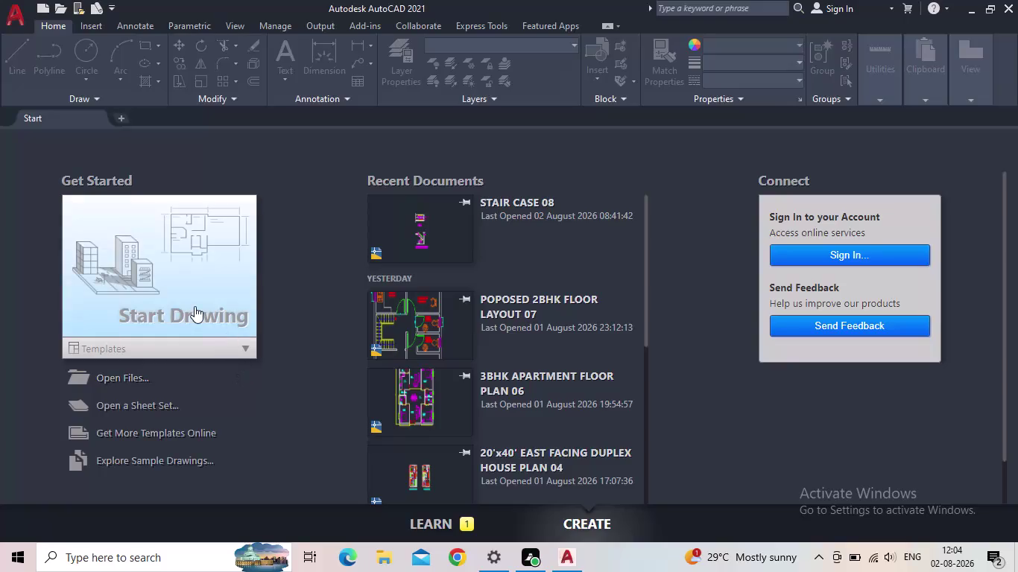
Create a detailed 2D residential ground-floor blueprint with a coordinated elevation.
Create a new blank drawing, Drawing1, and adjust the empty view.
click(194, 306)
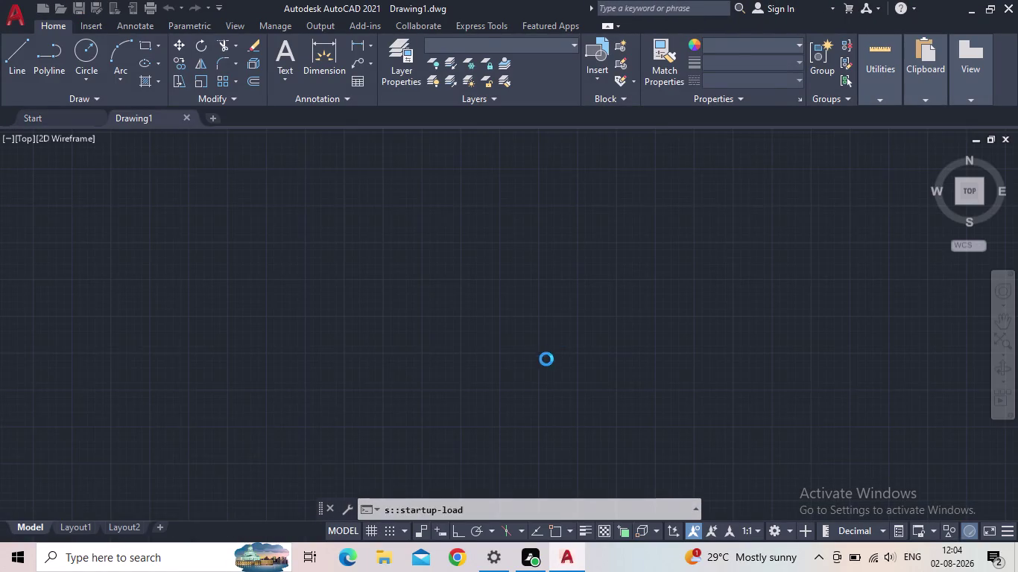
middle_drag(542, 357, 525, 356)
scroll(down, 3)
scroll(down, 3)
middle_drag(458, 346, 378, 347)
middle_drag(417, 344, 335, 380)
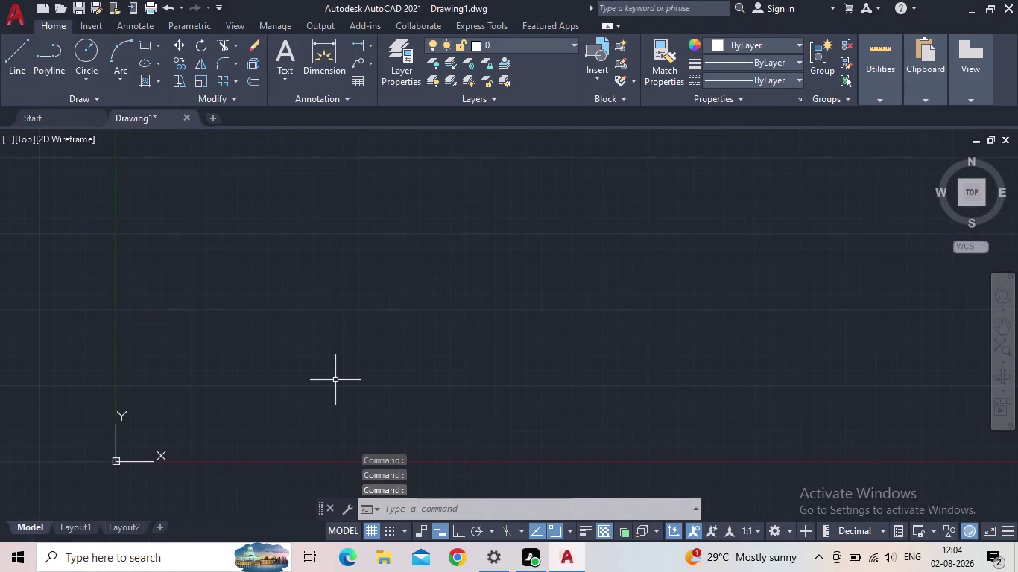
Set drawing units to Engineering with 0'-0.00" precision and Inches insertion scale.
text(un)
key(Return)
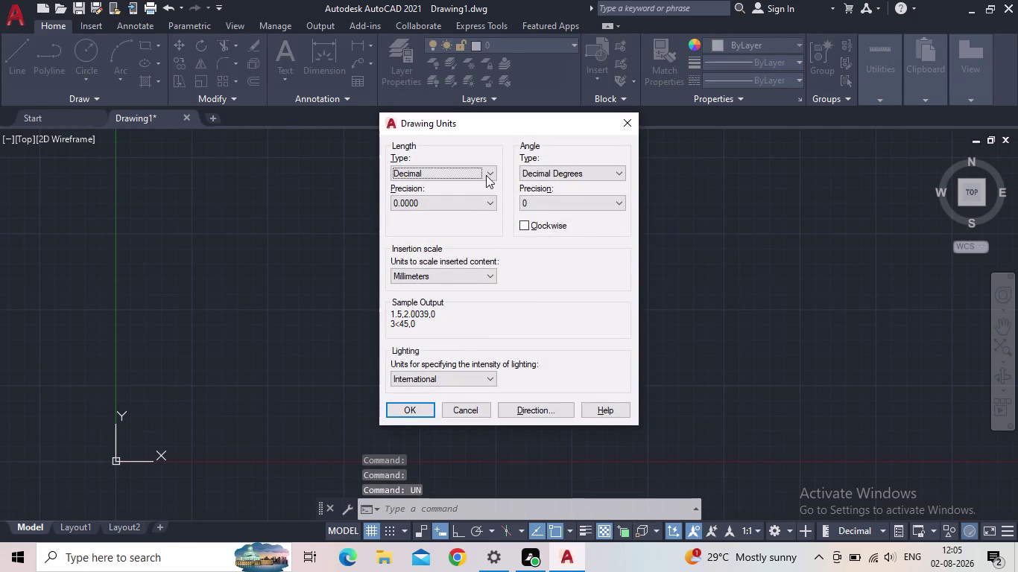
click(487, 171)
click(439, 209)
click(438, 207)
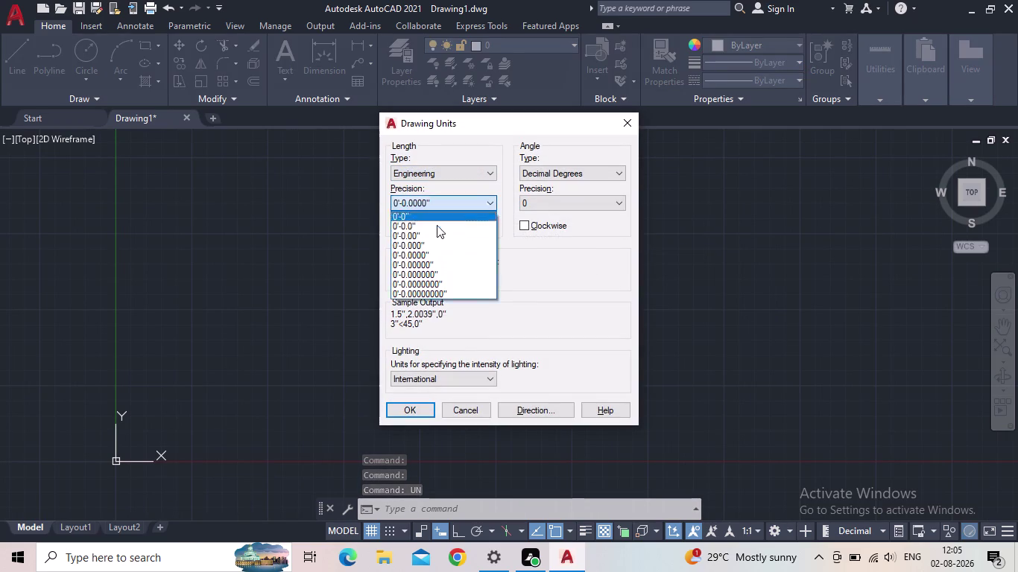
click(427, 239)
click(435, 274)
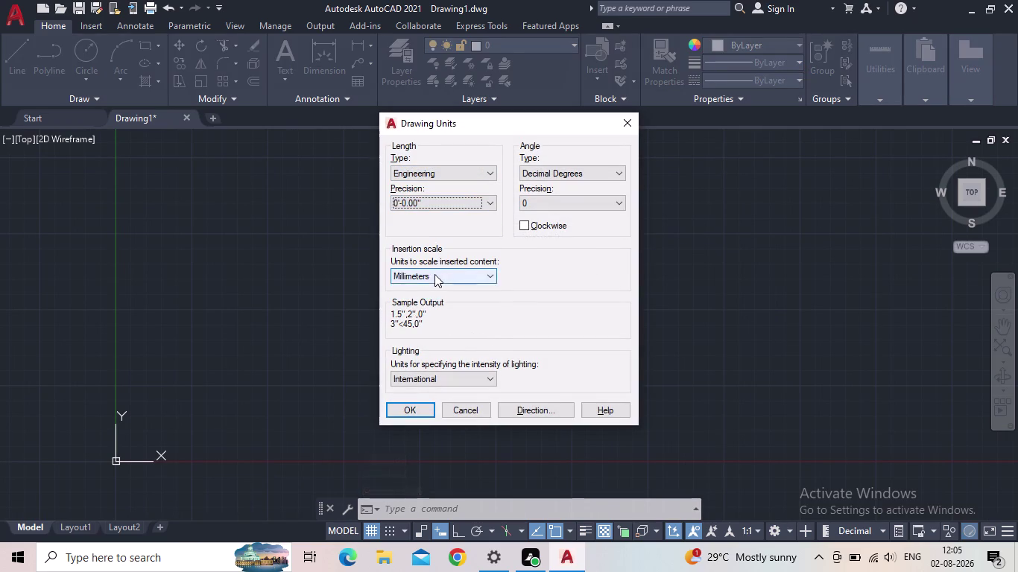
click(412, 299)
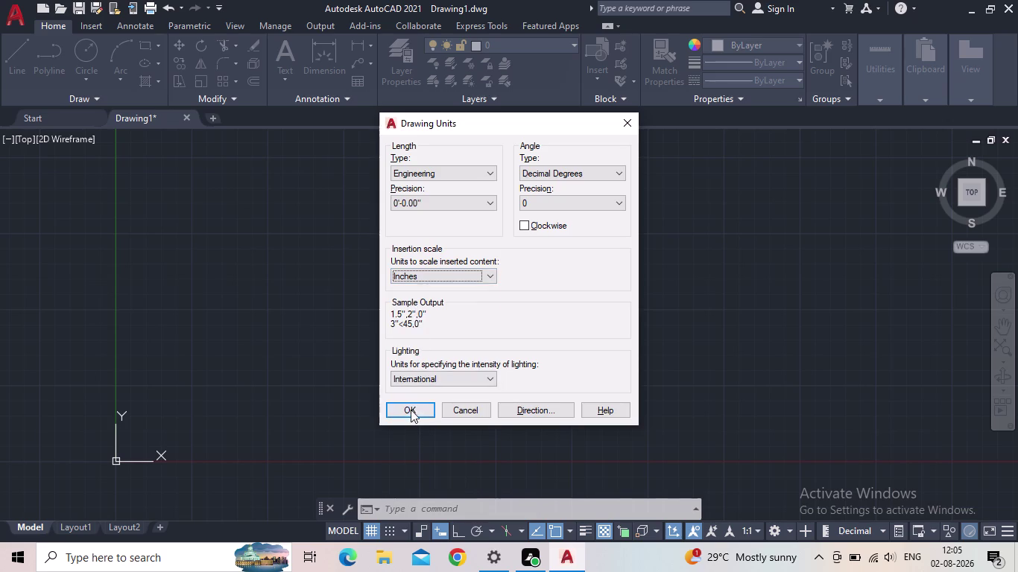
click(410, 410)
key(d)
key(Return)
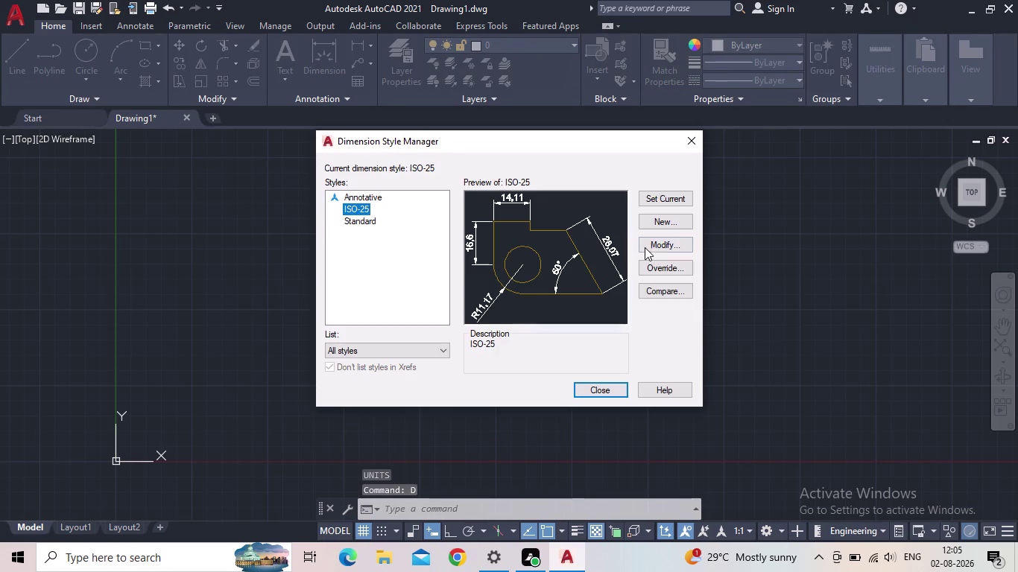
Give the ISO-25 dimension style Engineering primary units with 0'-0.00" precision.
click(654, 247)
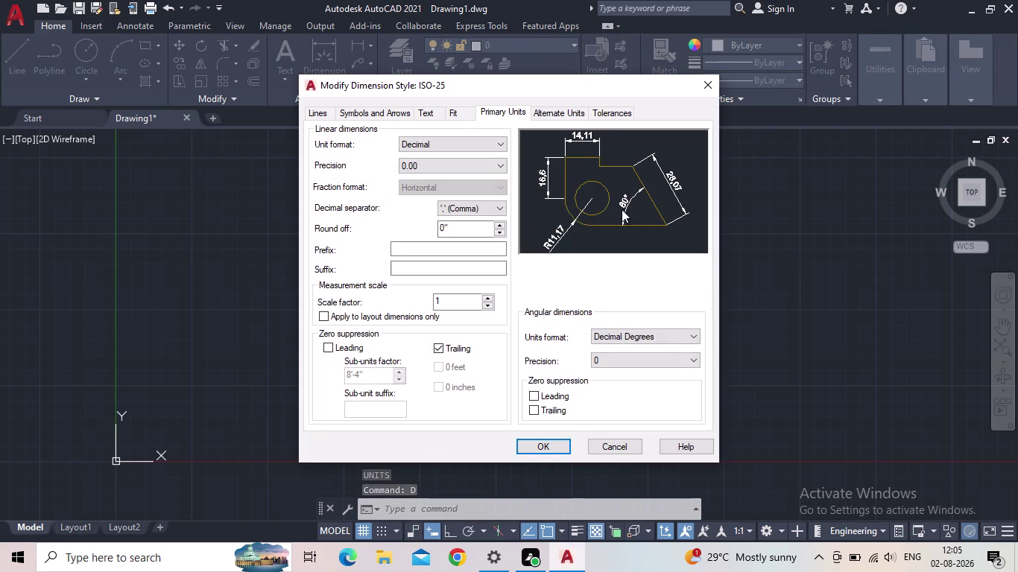
click(487, 146)
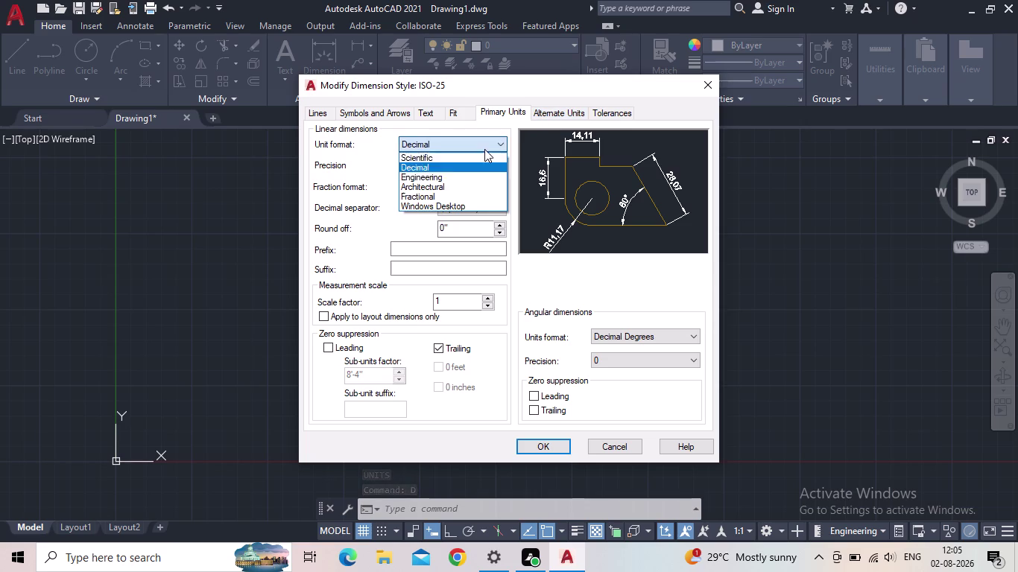
click(458, 176)
click(451, 169)
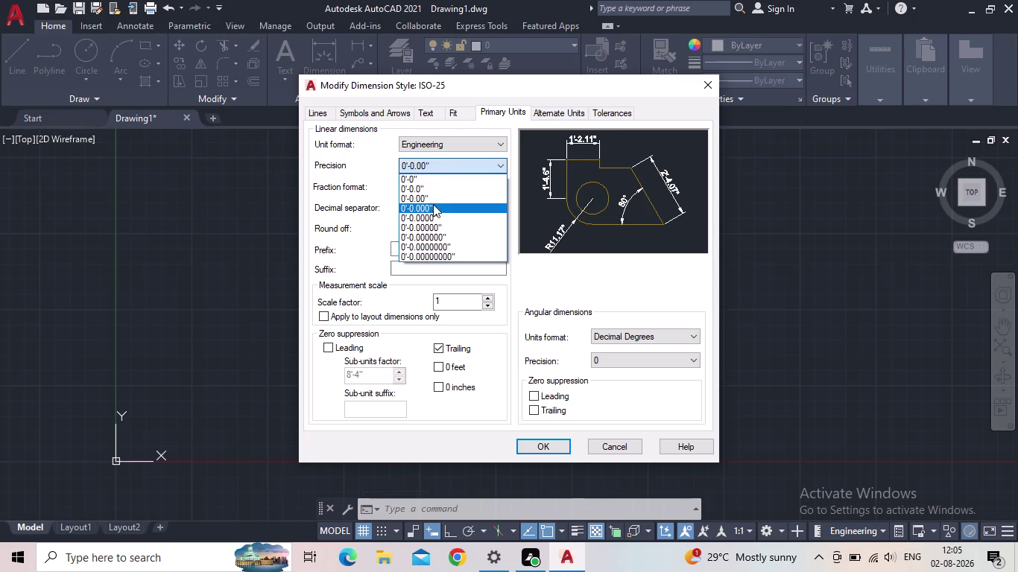
click(431, 199)
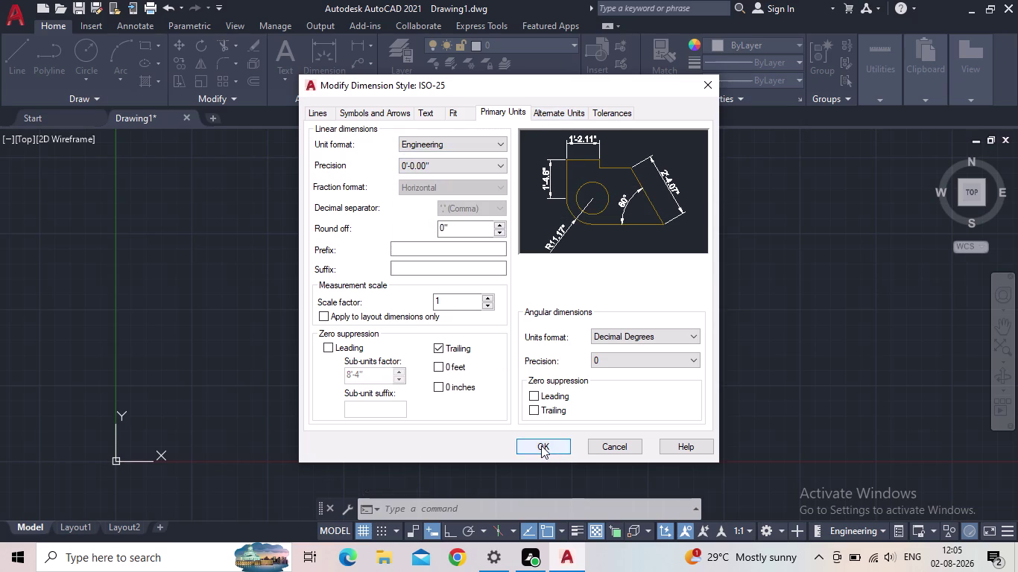
click(541, 446)
click(649, 201)
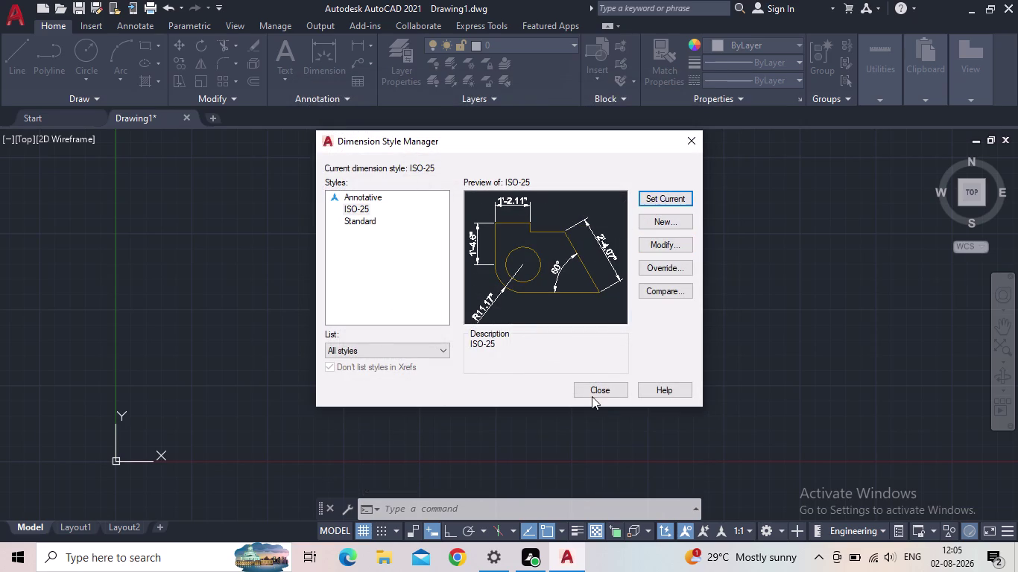
click(590, 382)
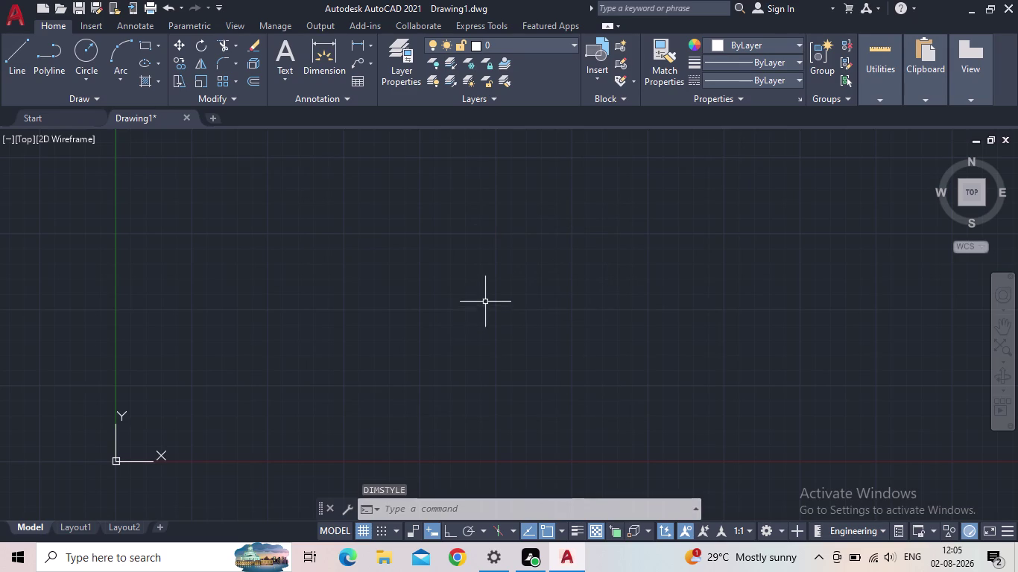
Open the Layer Properties Manager and create the 'floor' layer.
middle_drag(486, 304, 397, 328)
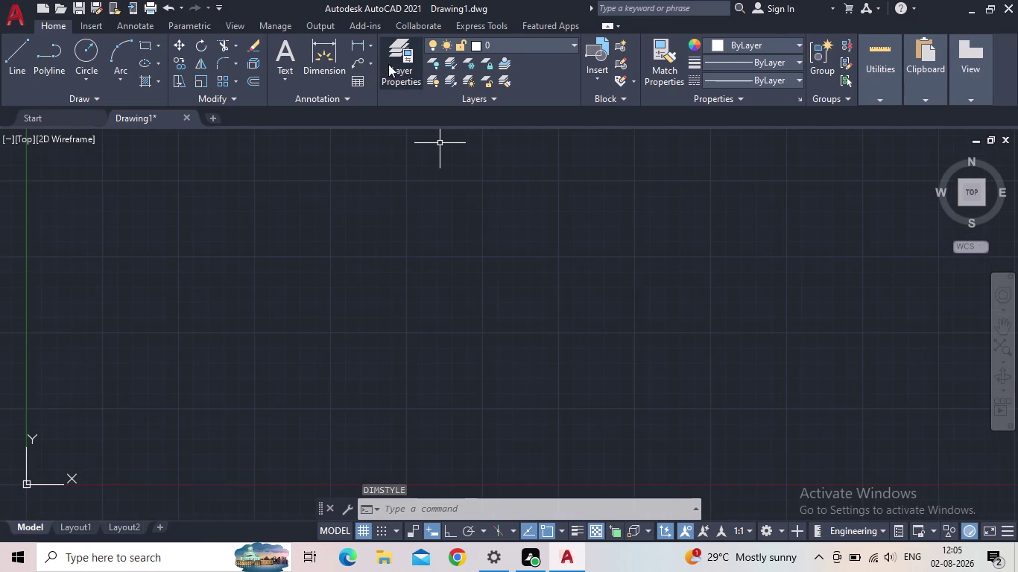
click(390, 66)
double_click(391, 66)
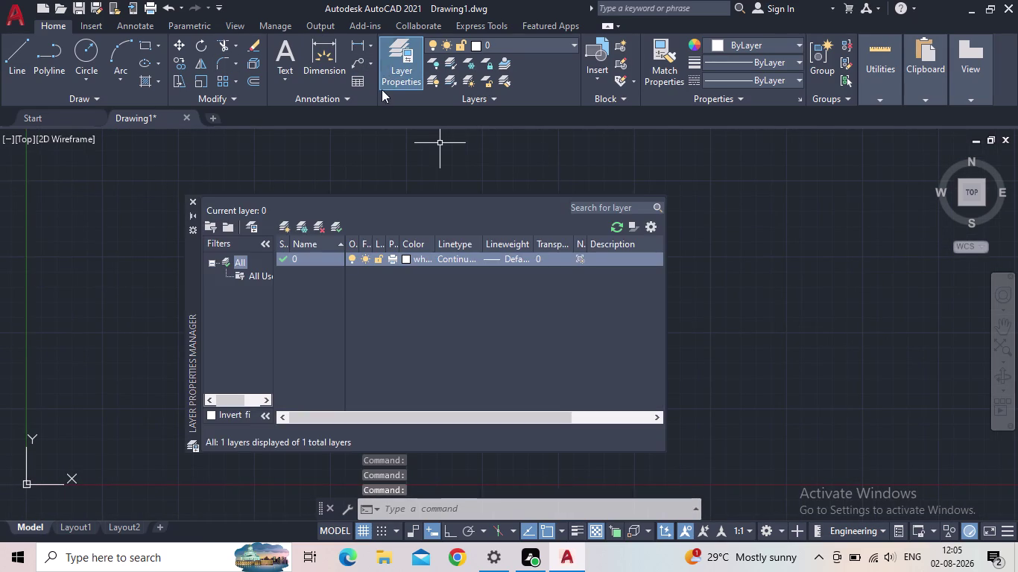
click(287, 224)
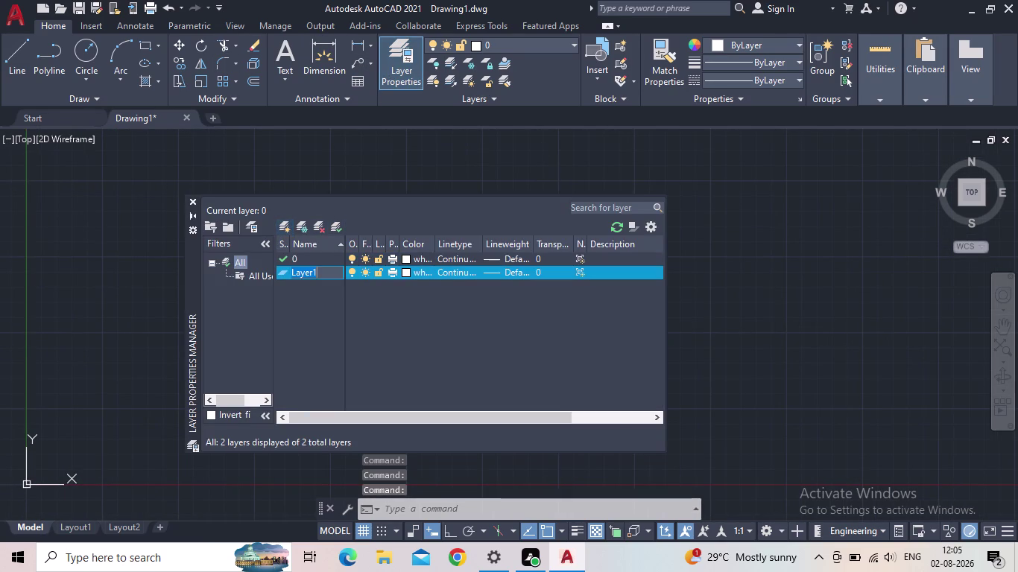
key(f)
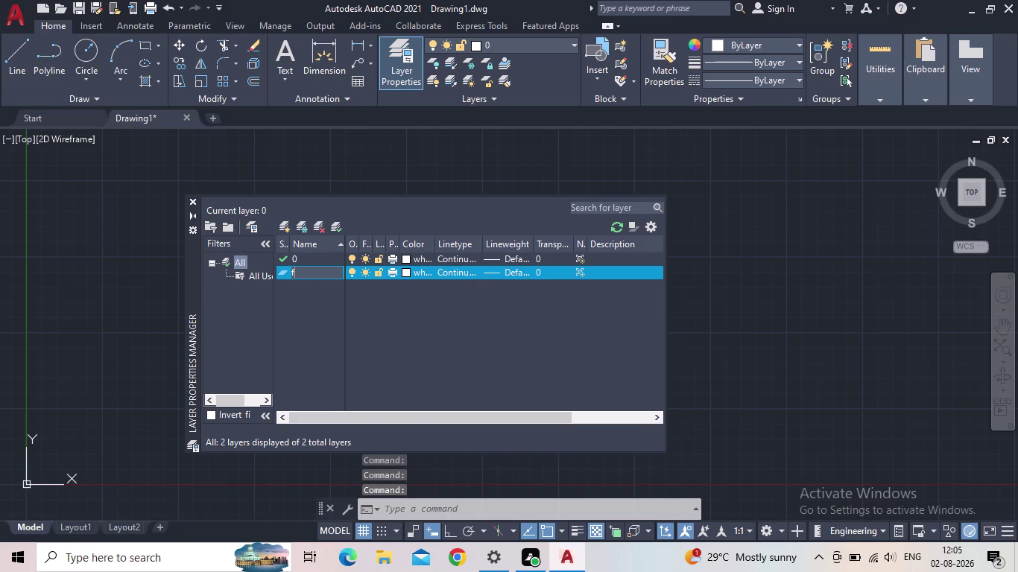
text(loor)
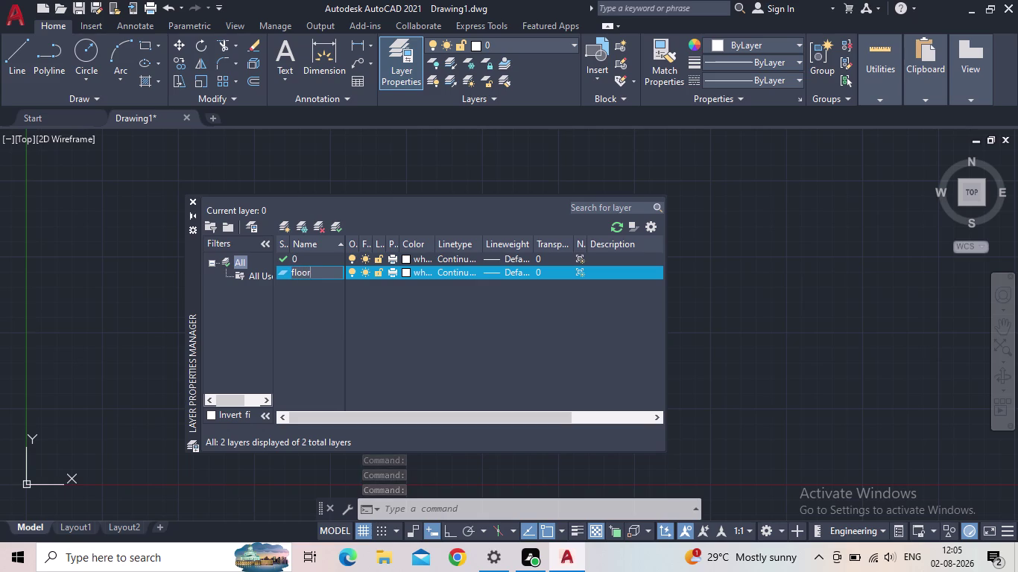
key(Return)
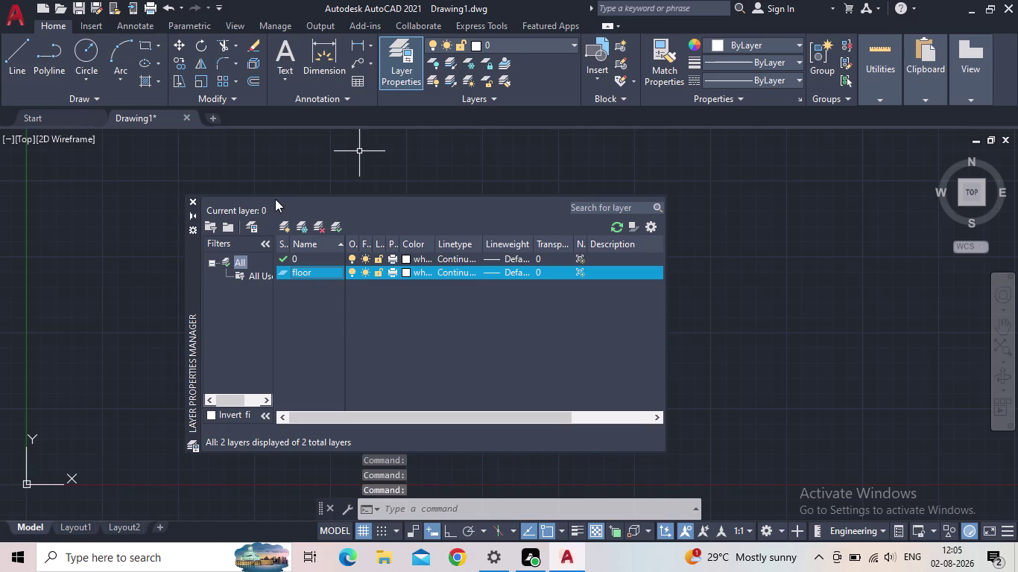
Add the 'window' and 'door' layers.
click(281, 230)
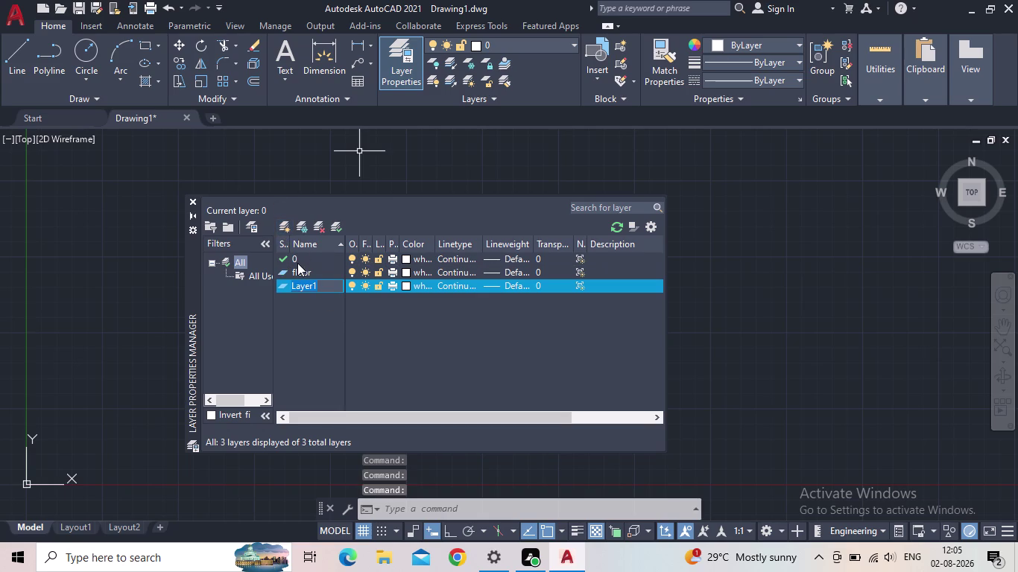
text(window)
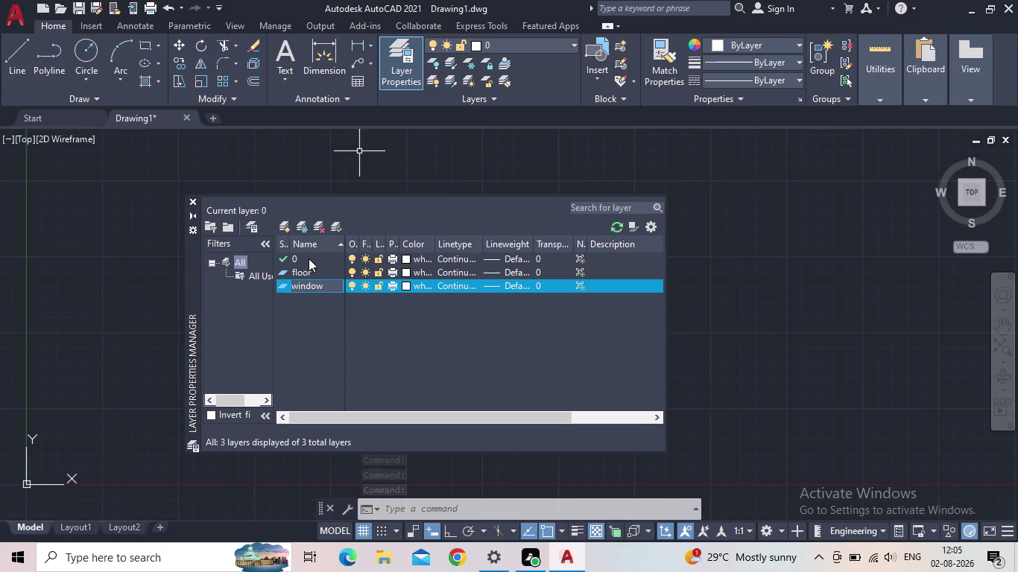
key(Return)
click(283, 229)
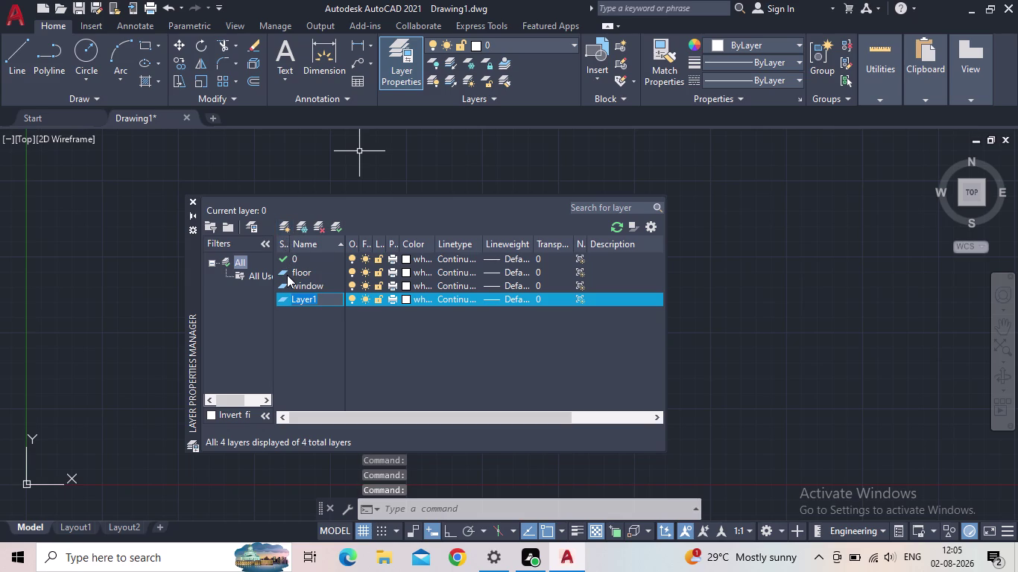
text(door)
key(Return)
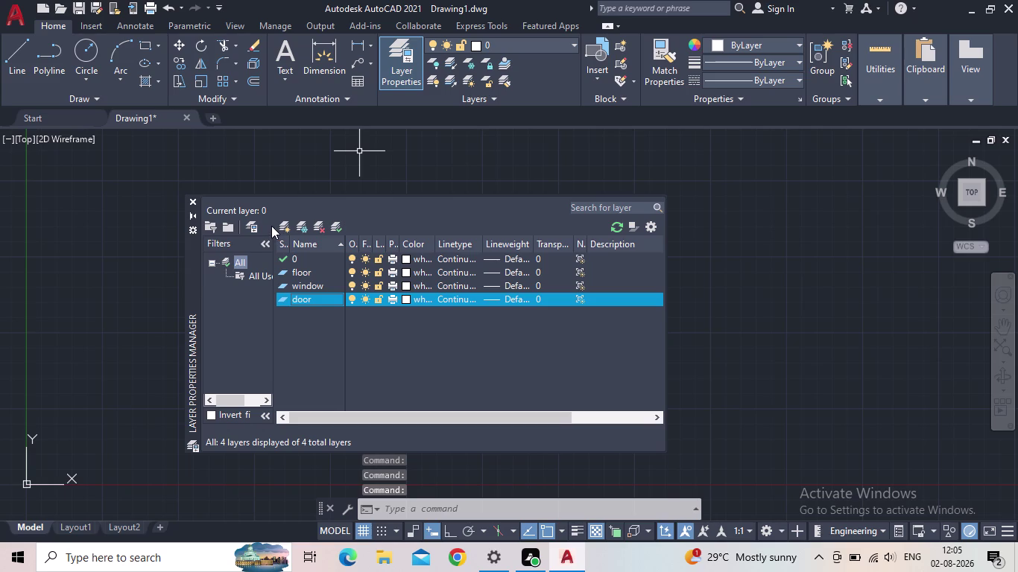
Add the 'dimension' layer plus one more unnamed layer.
click(285, 224)
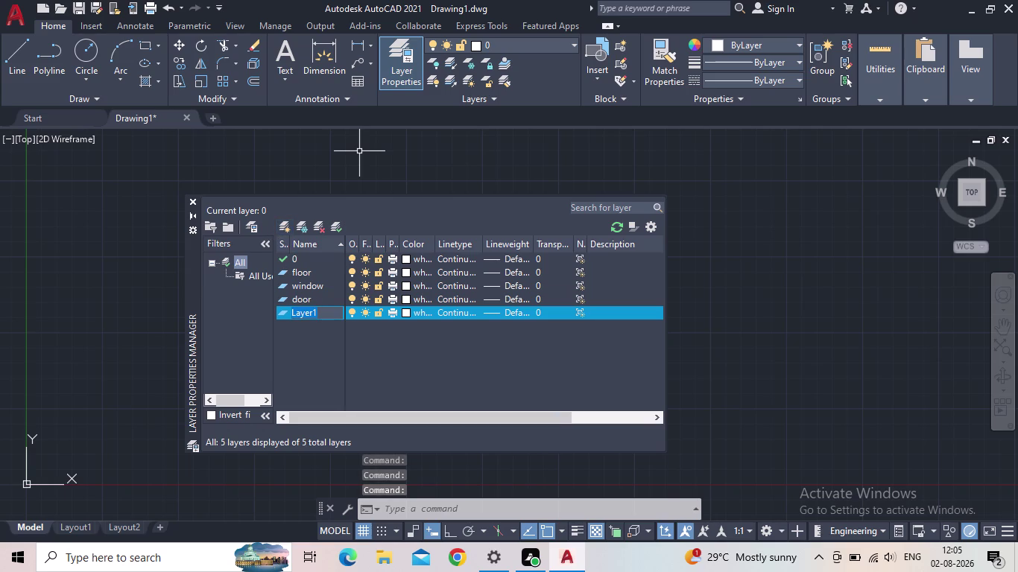
text(d)
text(im)
text(ens)
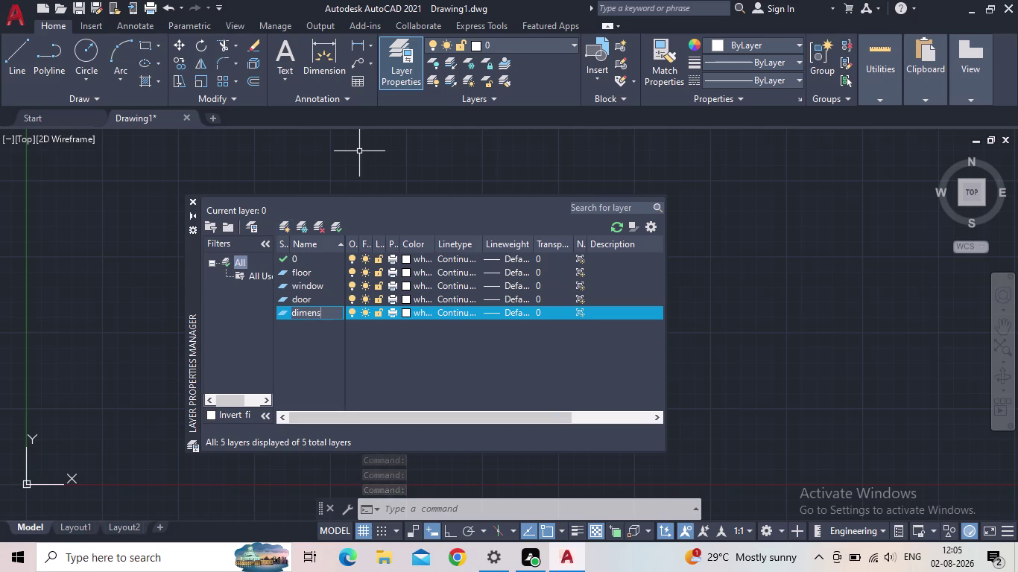
text(ion)
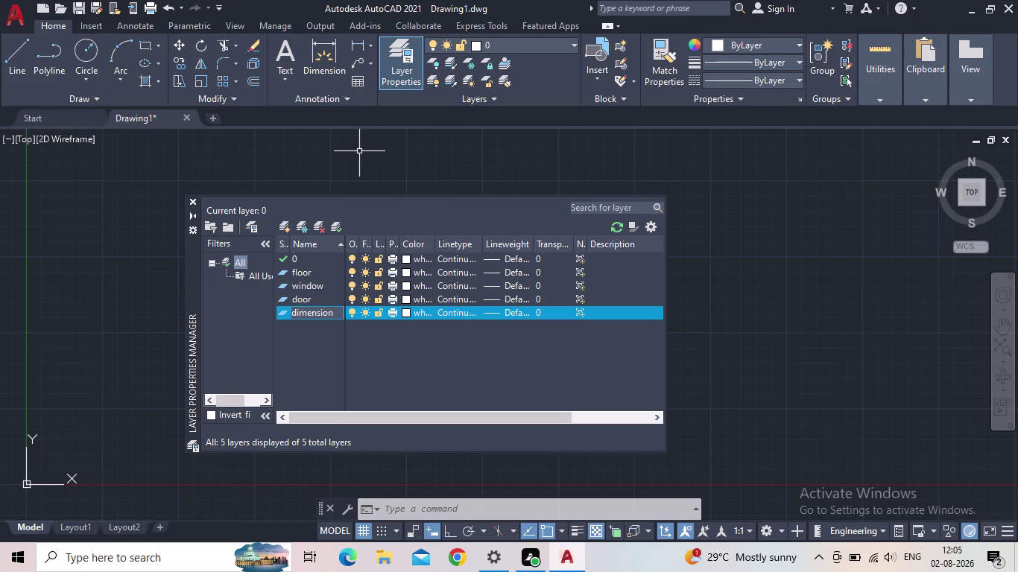
key(Return)
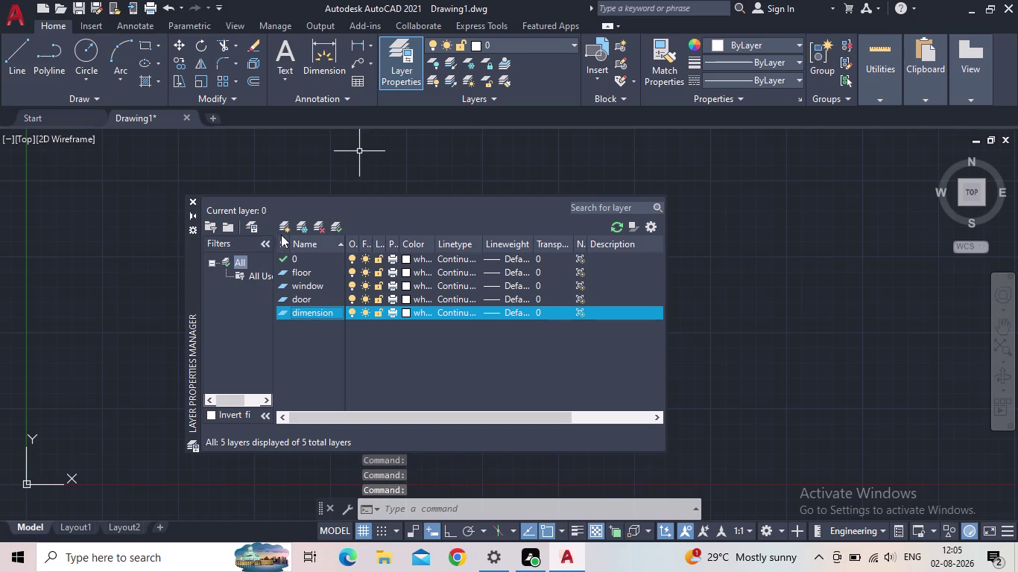
click(283, 226)
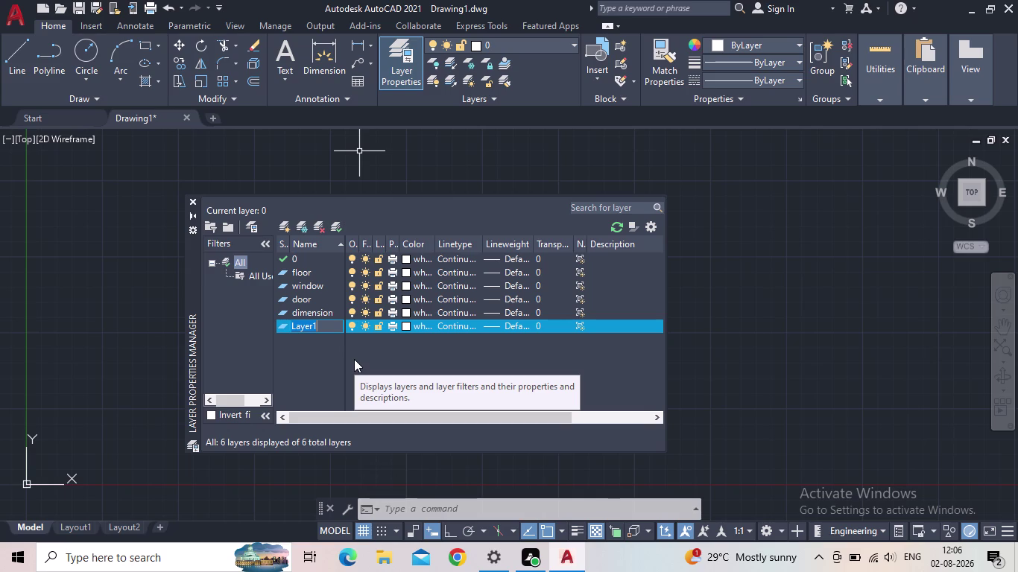
Name the new layer 'text' and add the 'furnitures' layer.
text(text)
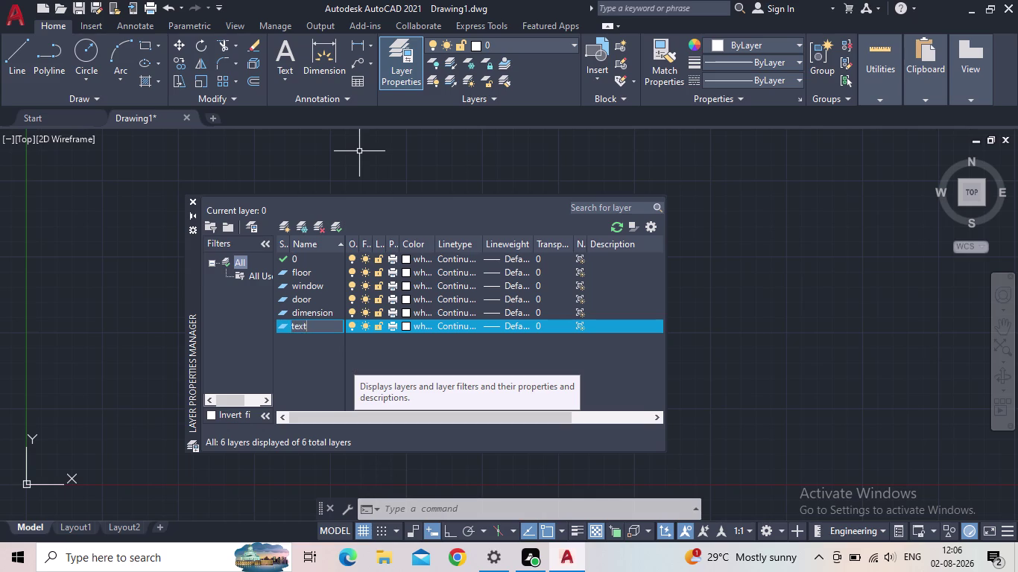
key(Return)
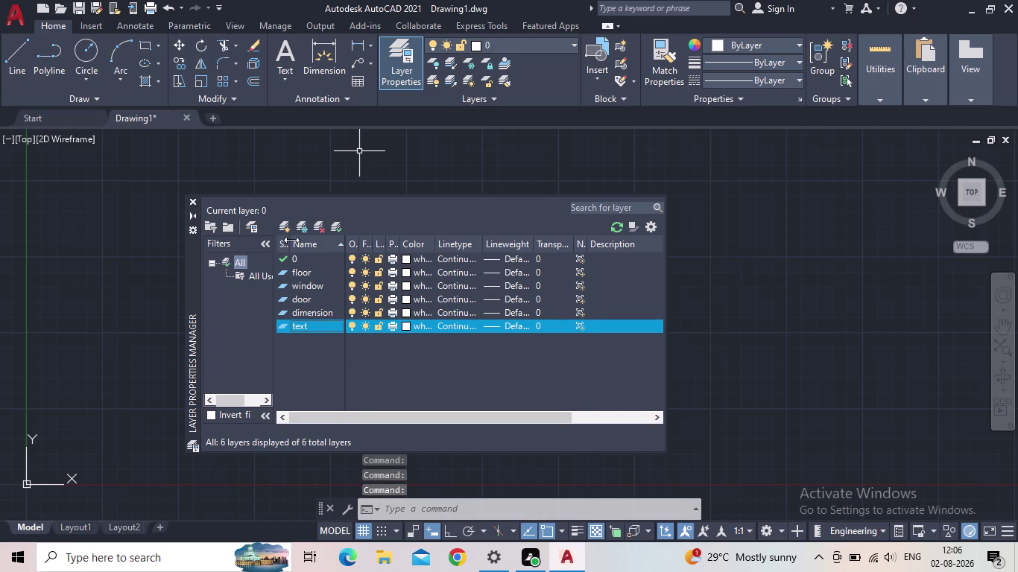
click(283, 232)
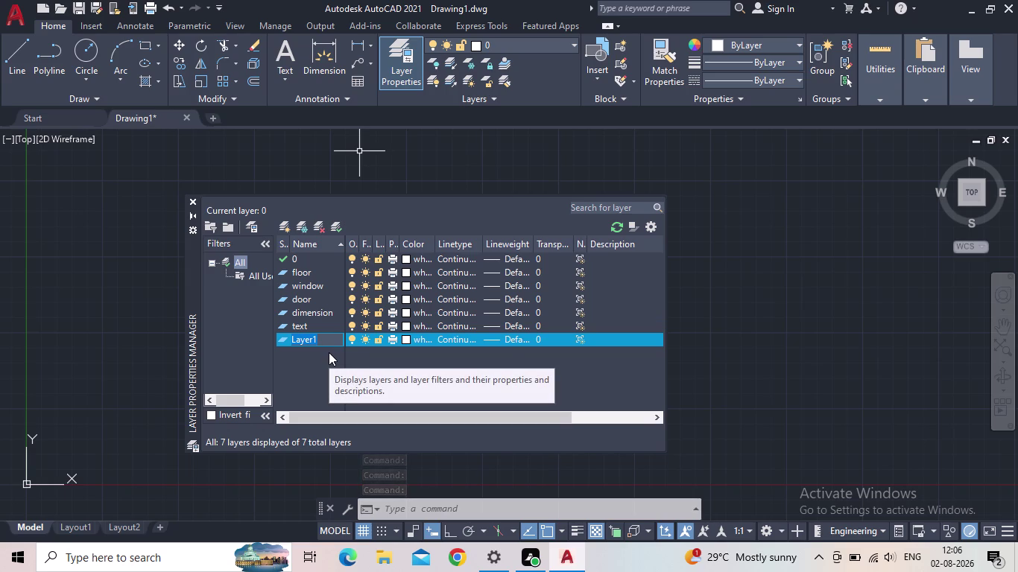
text(furn)
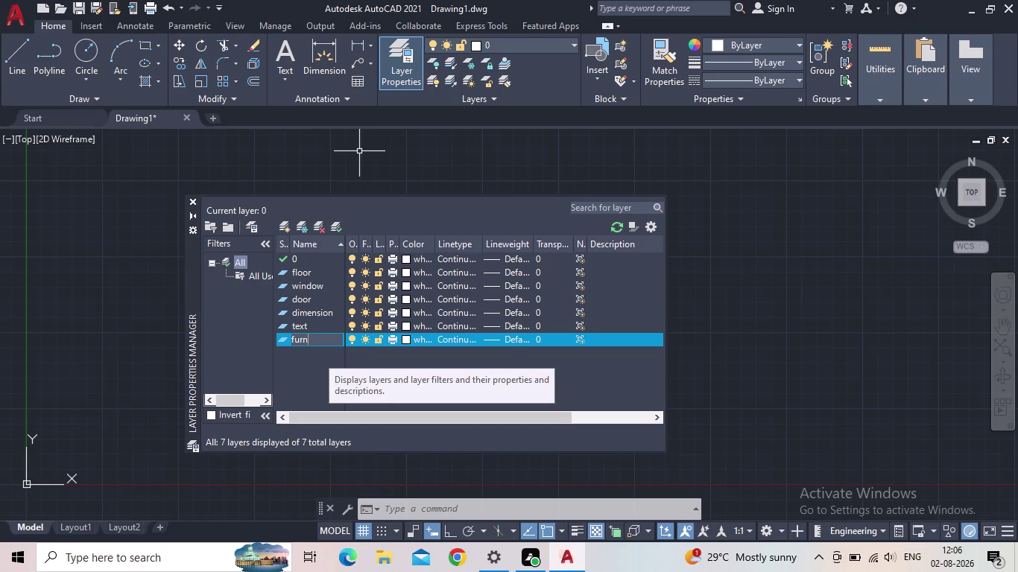
text(itures)
key(Return)
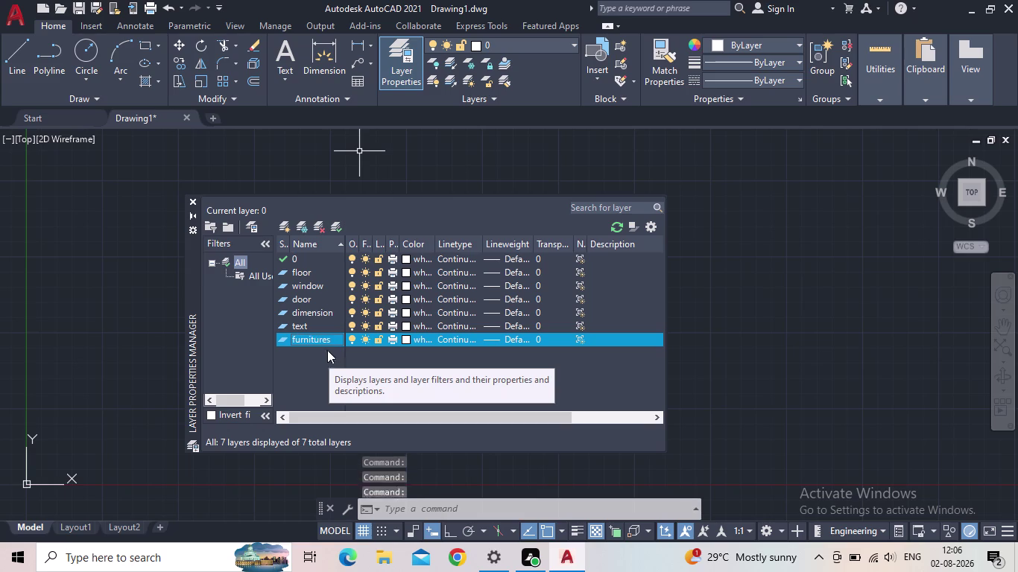
Add the 'stairs' and 'car' layers.
click(280, 221)
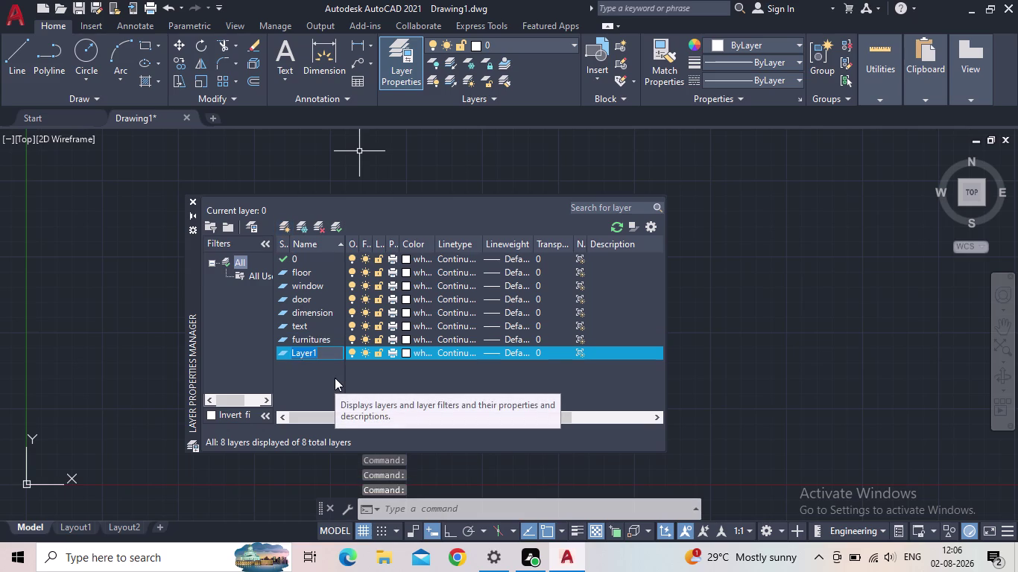
text(sta)
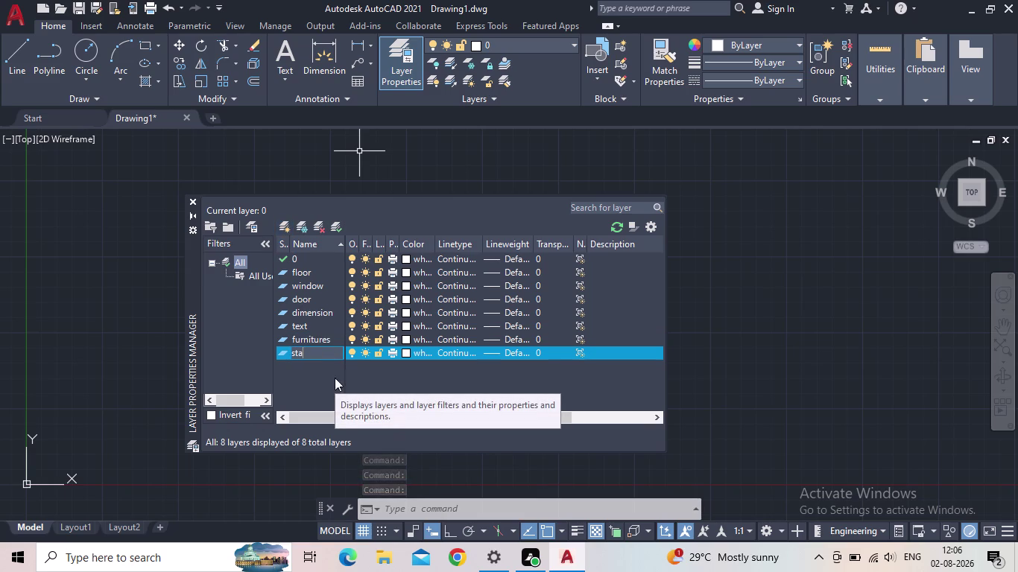
text(ir)
key(s)
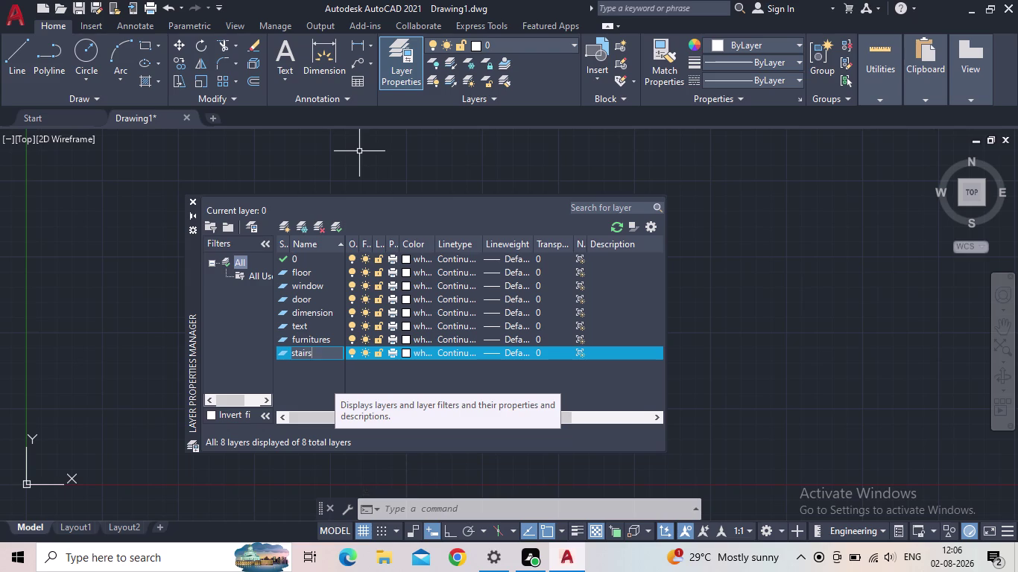
key(Return)
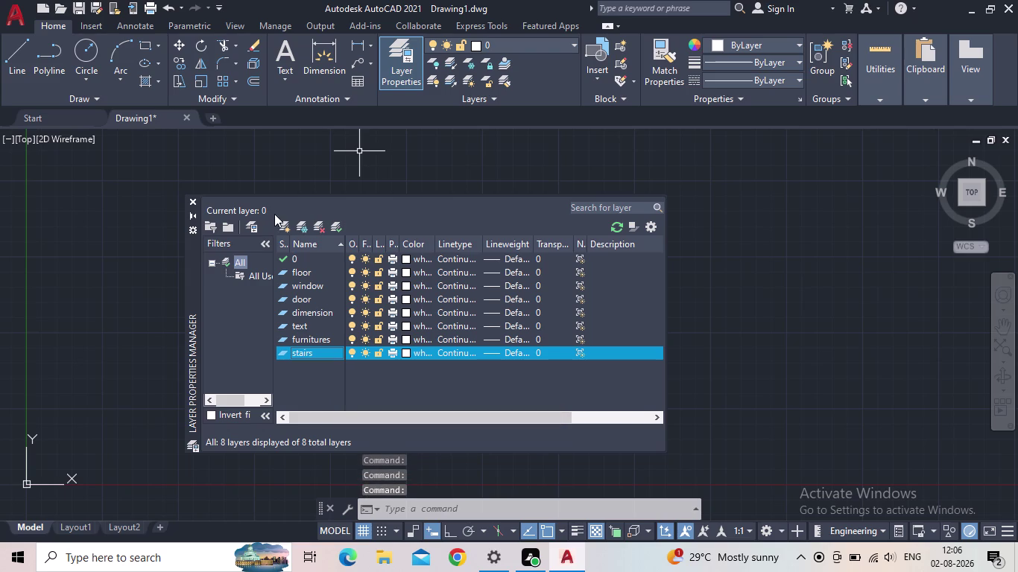
click(283, 224)
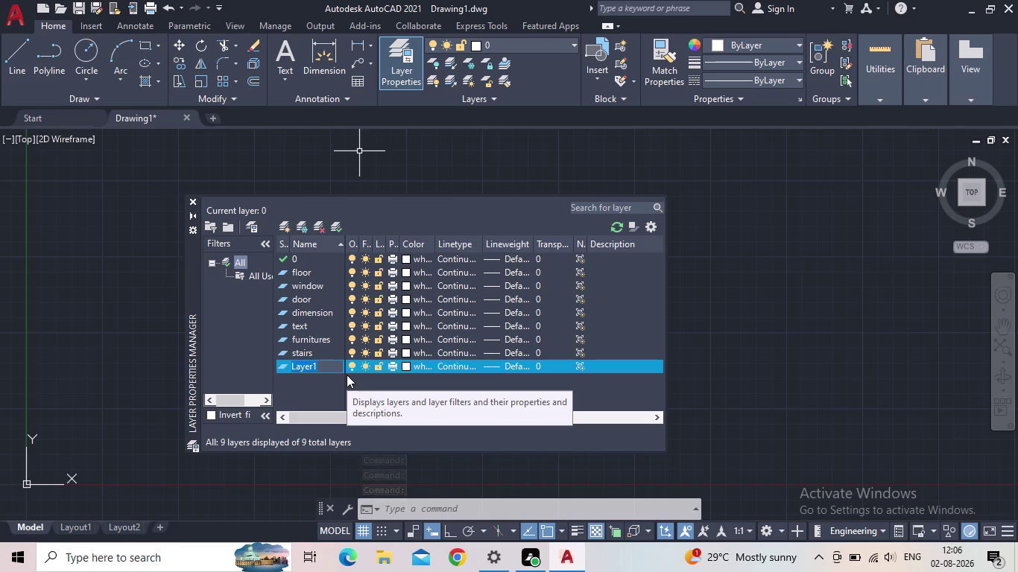
text(car)
key(Return)
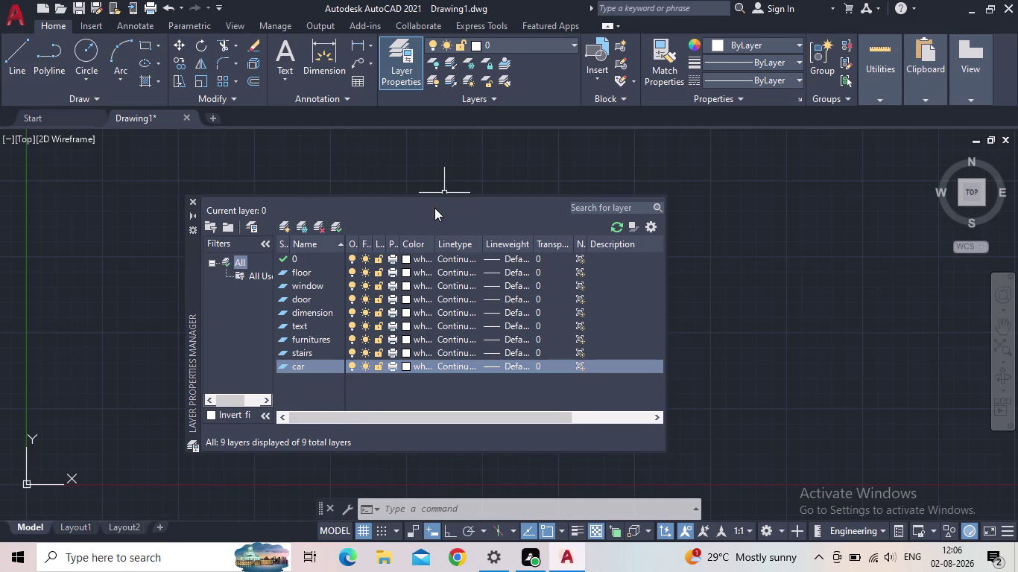
click(405, 287)
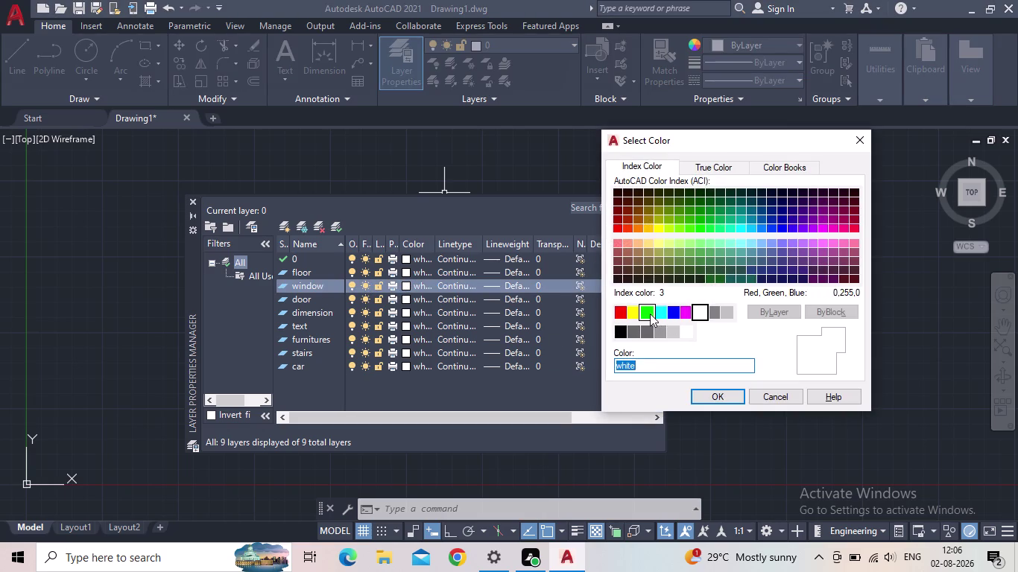
Colour the window layer green, door magenta and dimension red.
click(650, 314)
click(705, 399)
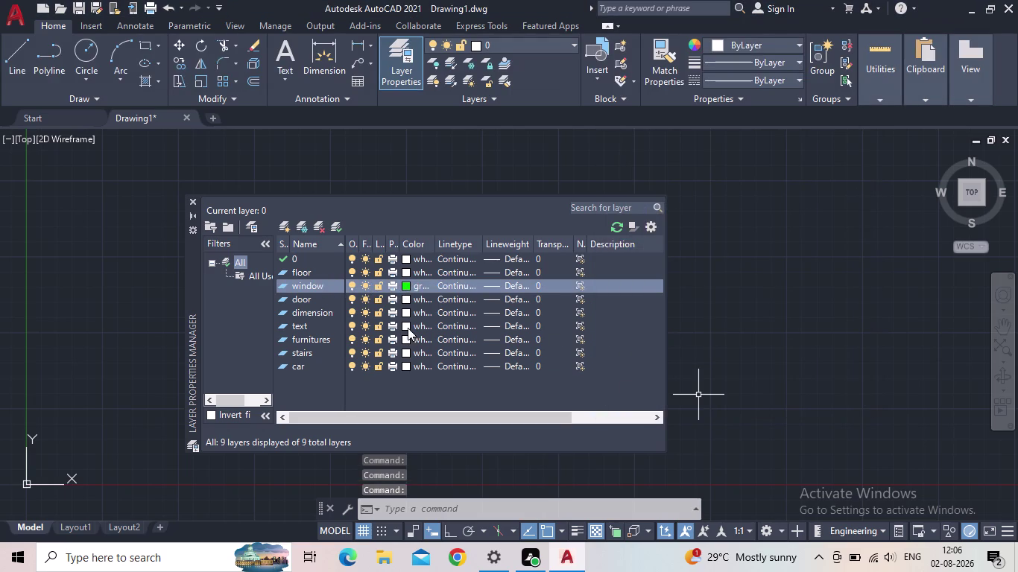
click(406, 300)
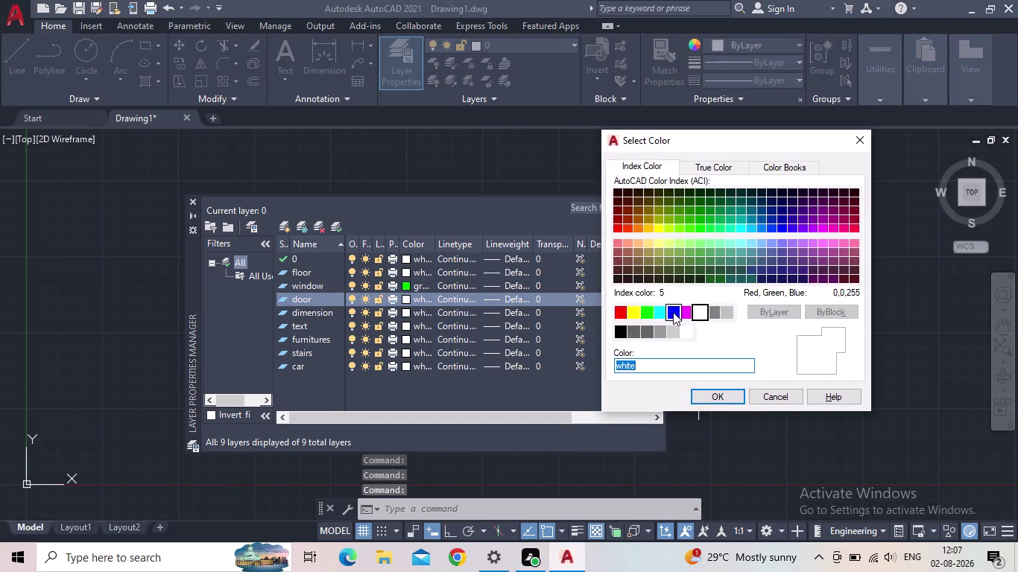
click(684, 316)
click(709, 397)
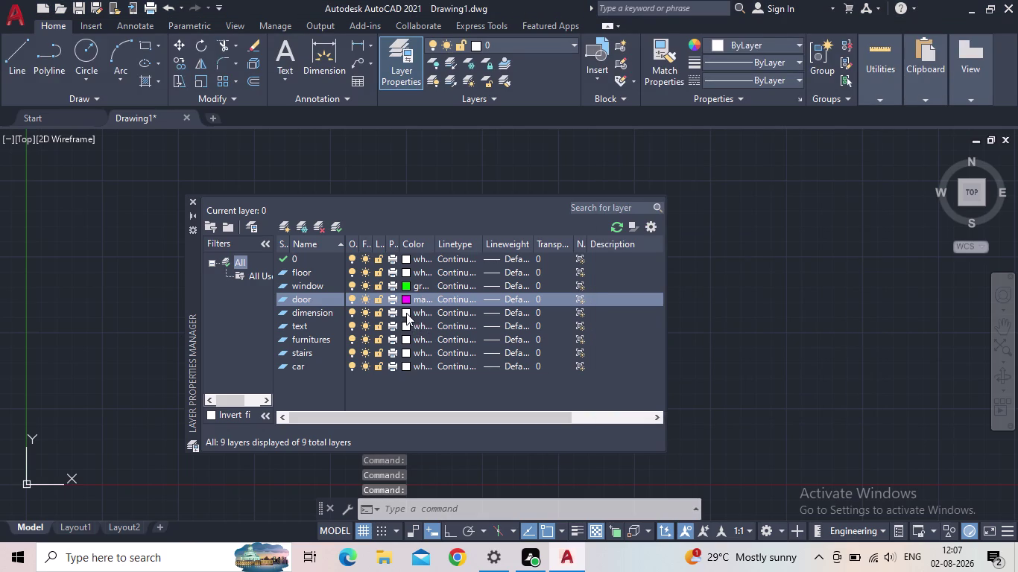
click(406, 314)
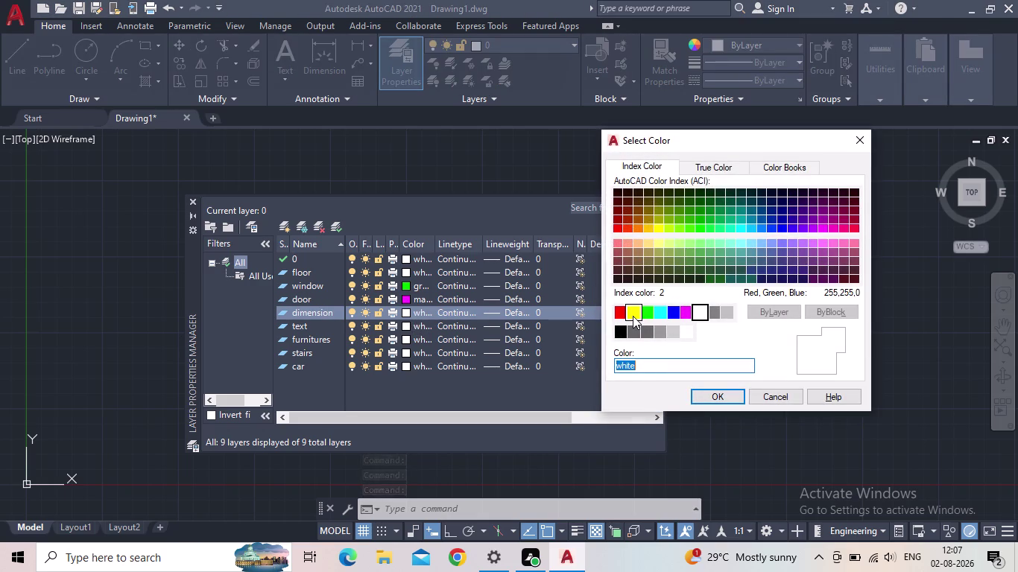
click(622, 315)
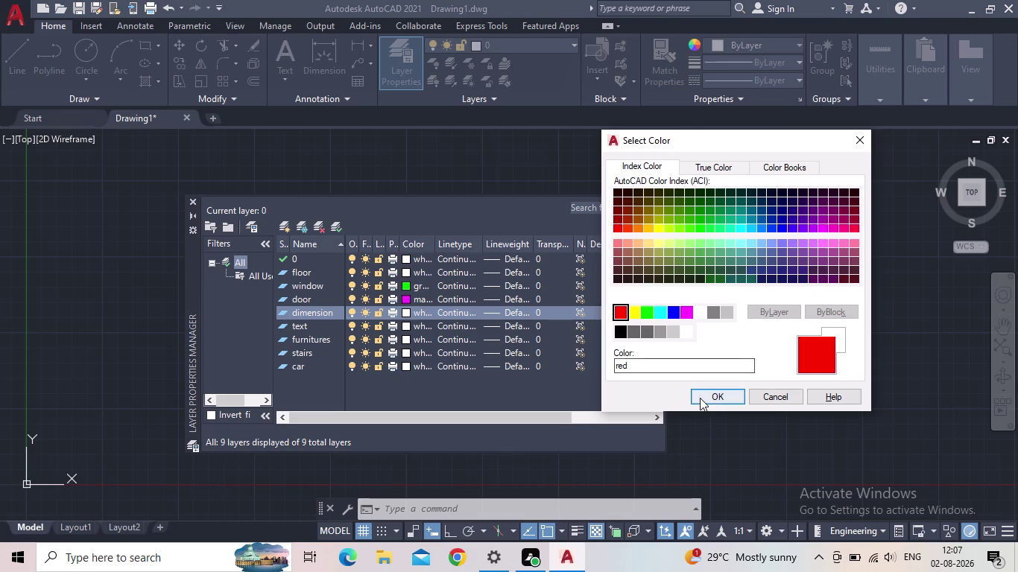
click(699, 396)
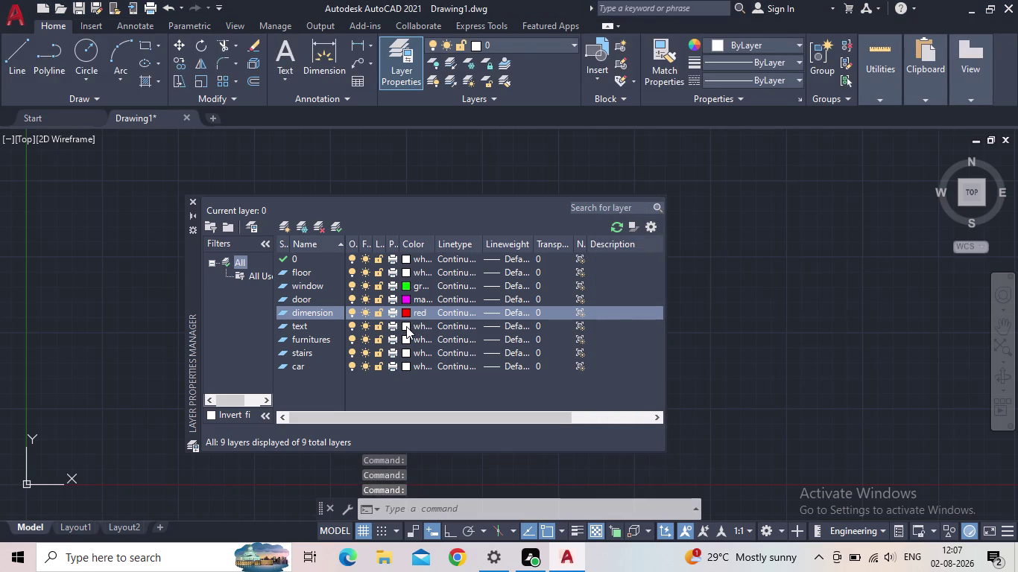
Colour the text layer cyan and the furnitures layer colour 20.
click(406, 326)
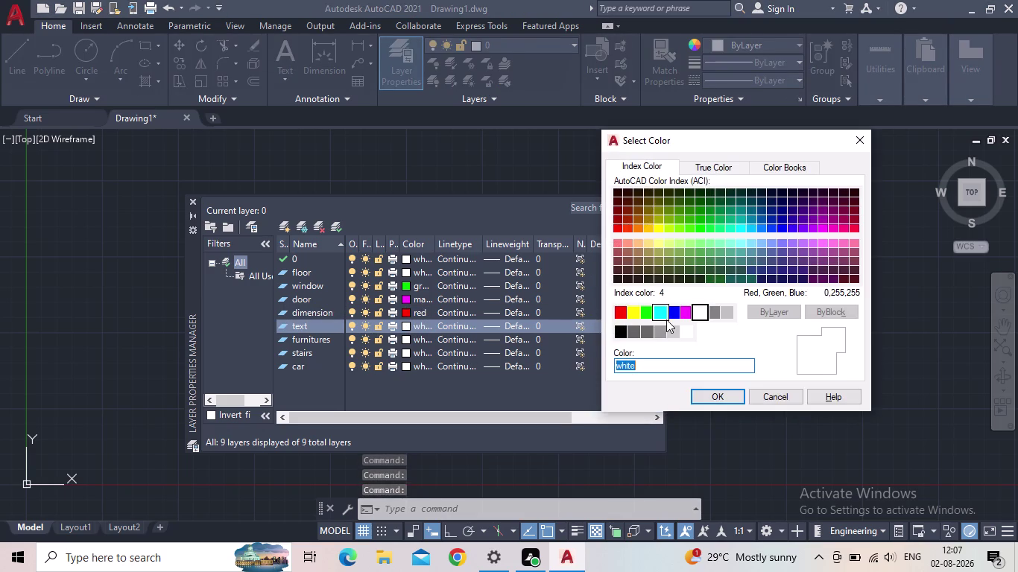
click(661, 317)
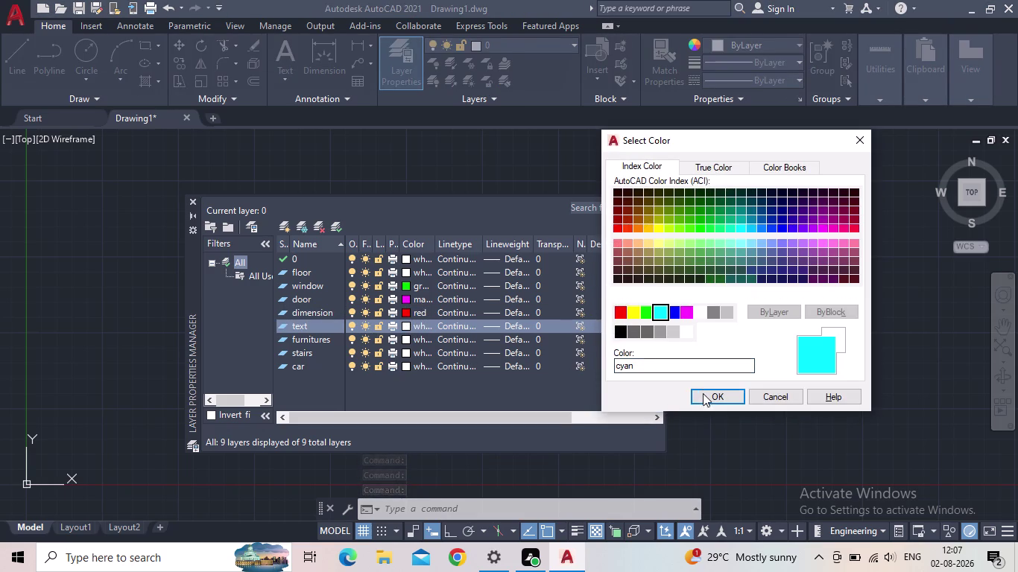
click(703, 395)
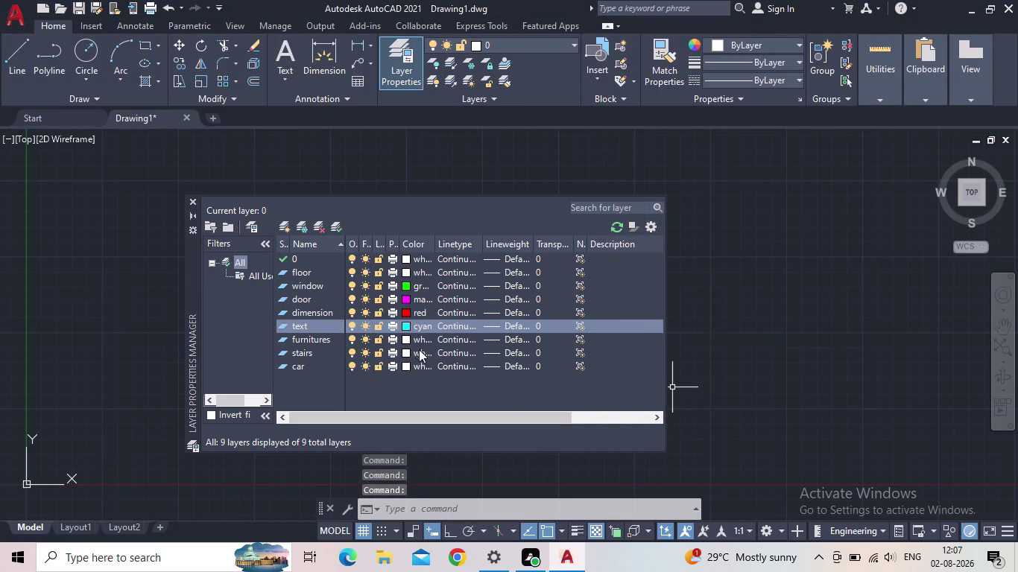
click(406, 337)
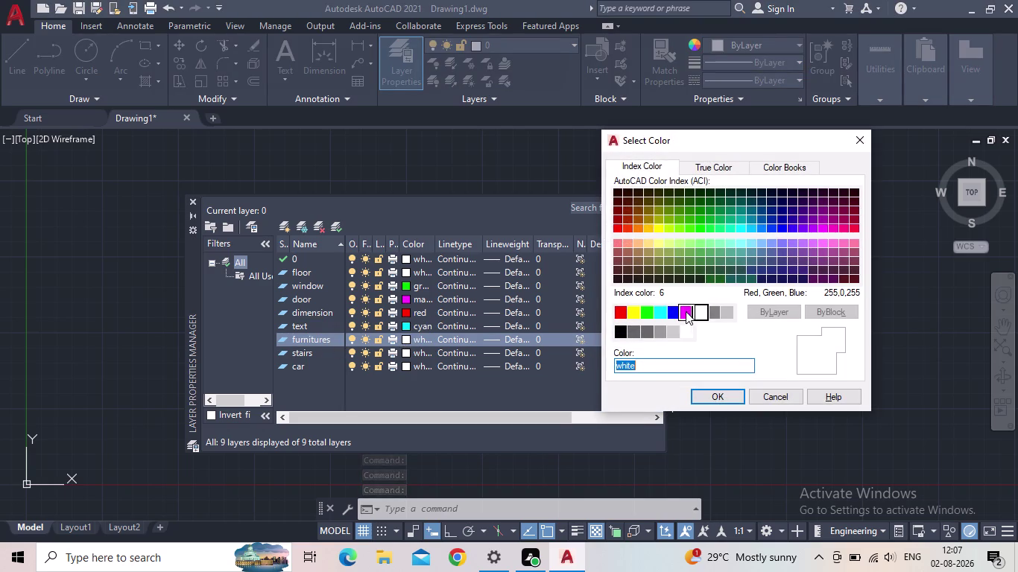
click(630, 230)
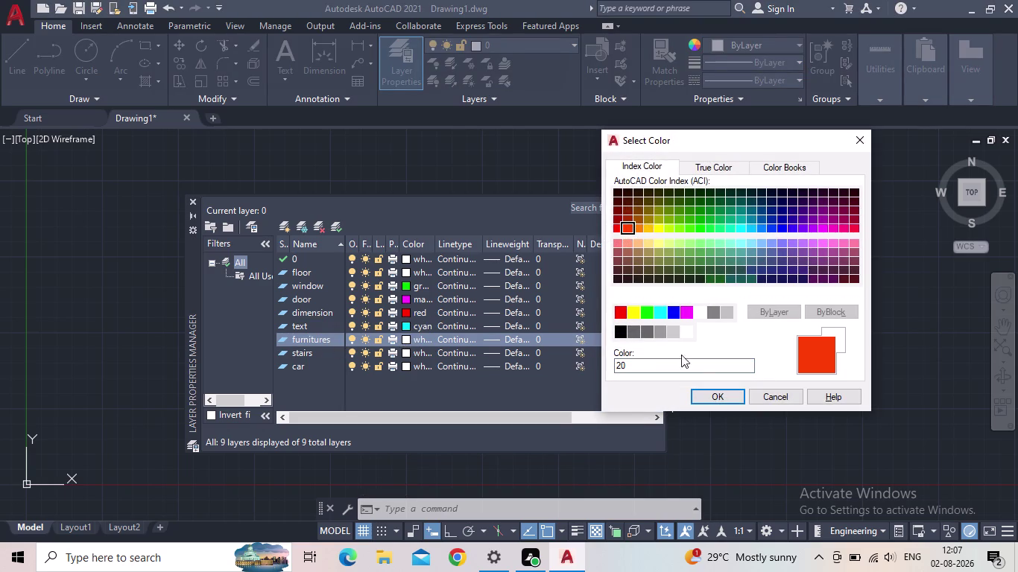
click(621, 228)
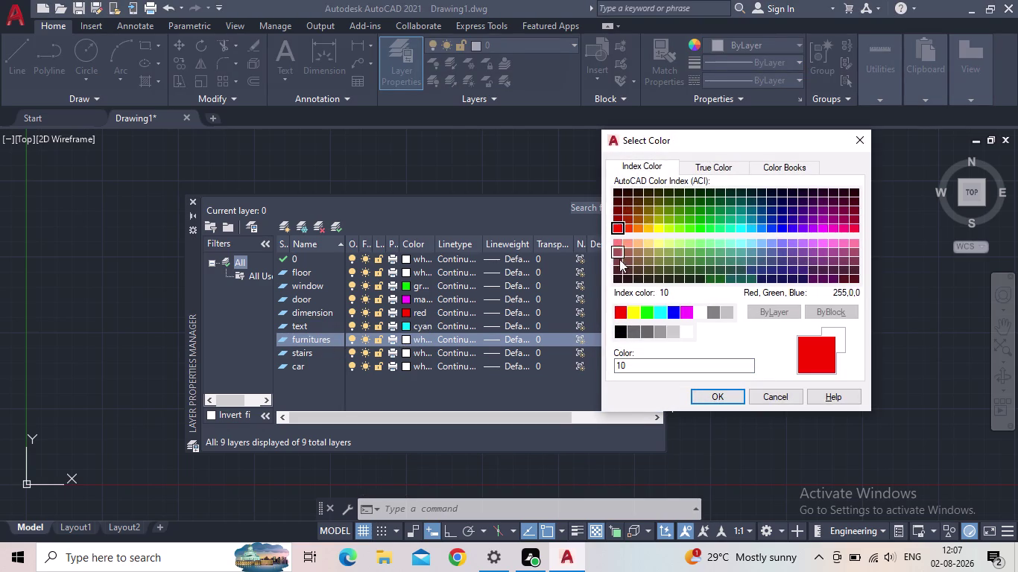
click(630, 229)
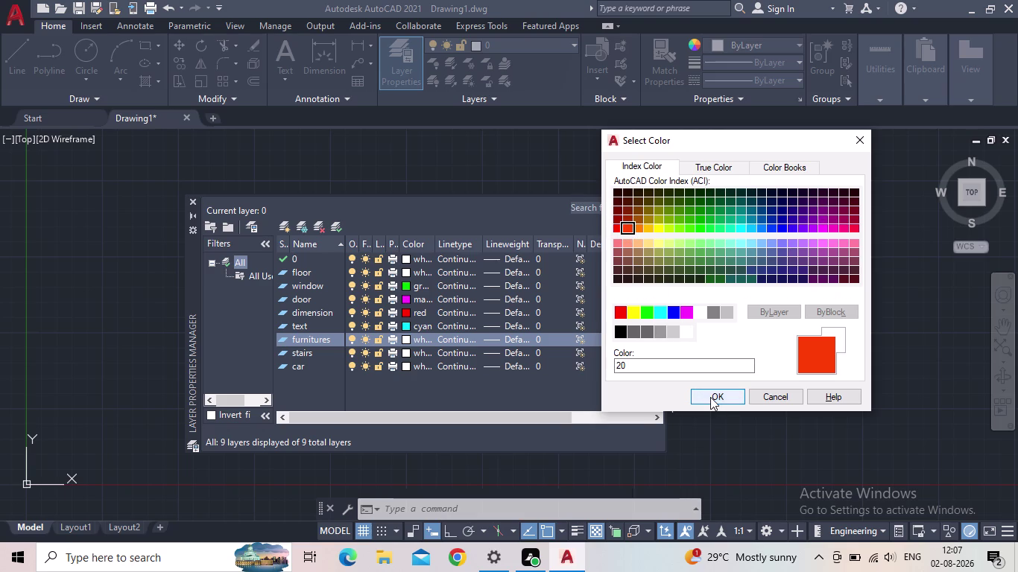
click(710, 397)
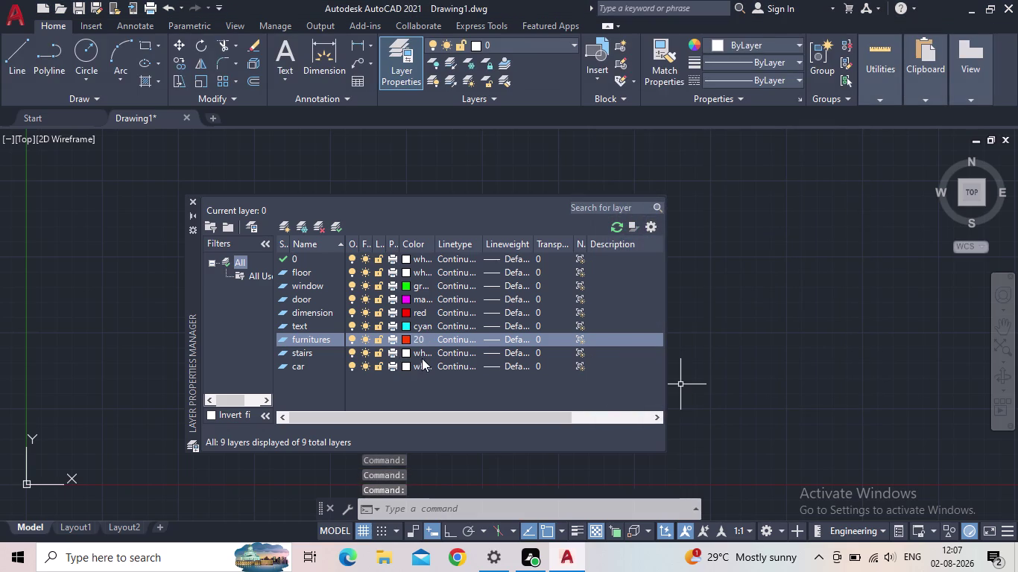
Colour stairs yellow and car colour 11, then make floor the current layer.
click(408, 354)
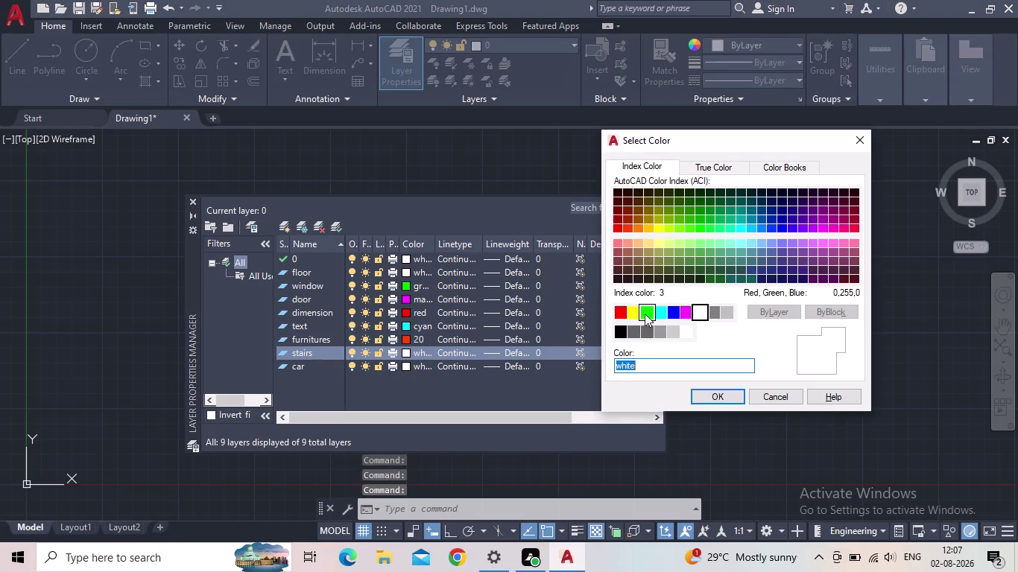
click(630, 313)
click(693, 396)
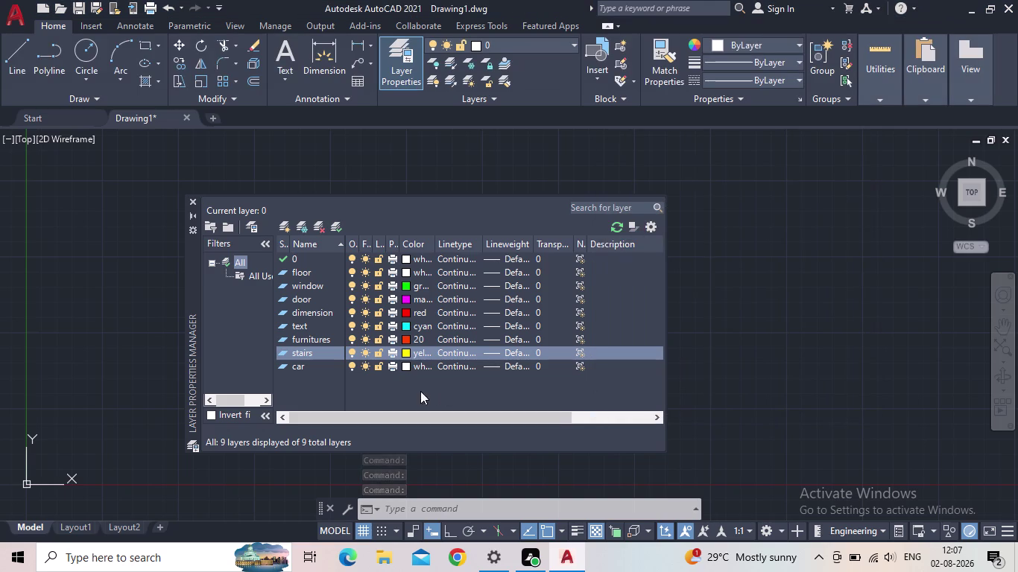
click(406, 366)
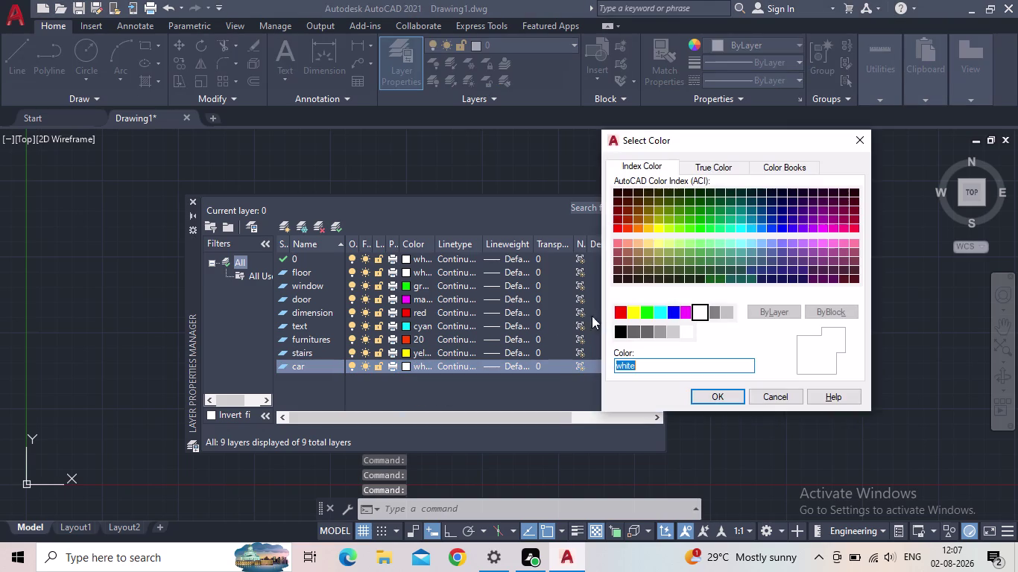
click(617, 241)
click(714, 397)
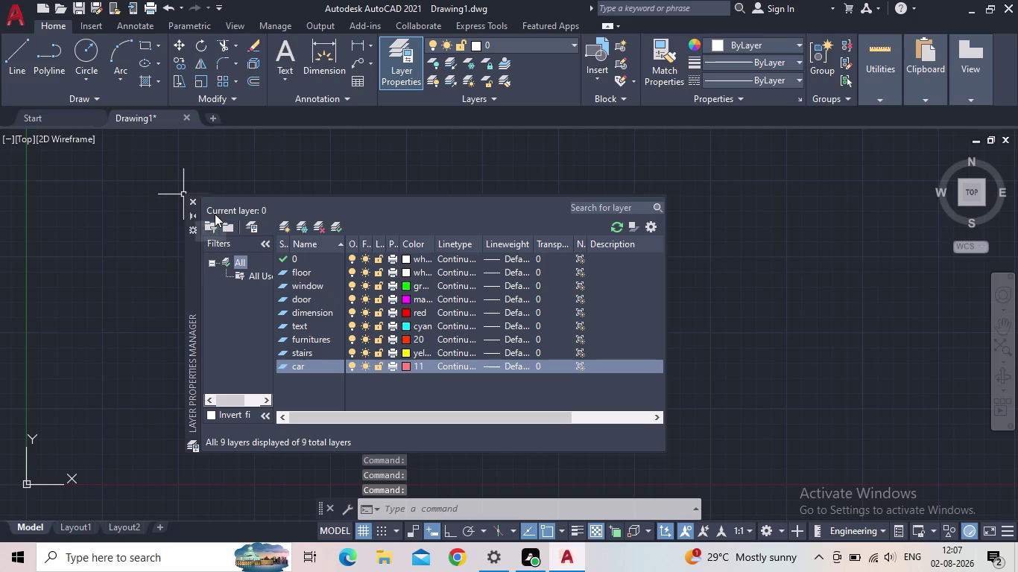
double_click(283, 274)
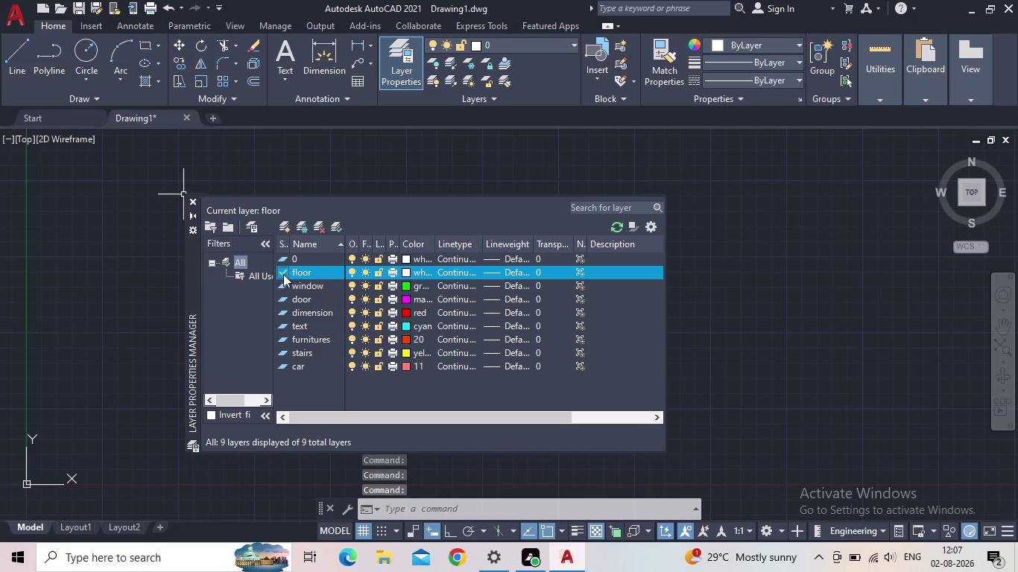
Close the layer manager, reposition the view, and start XLINE on the floor layer.
click(192, 202)
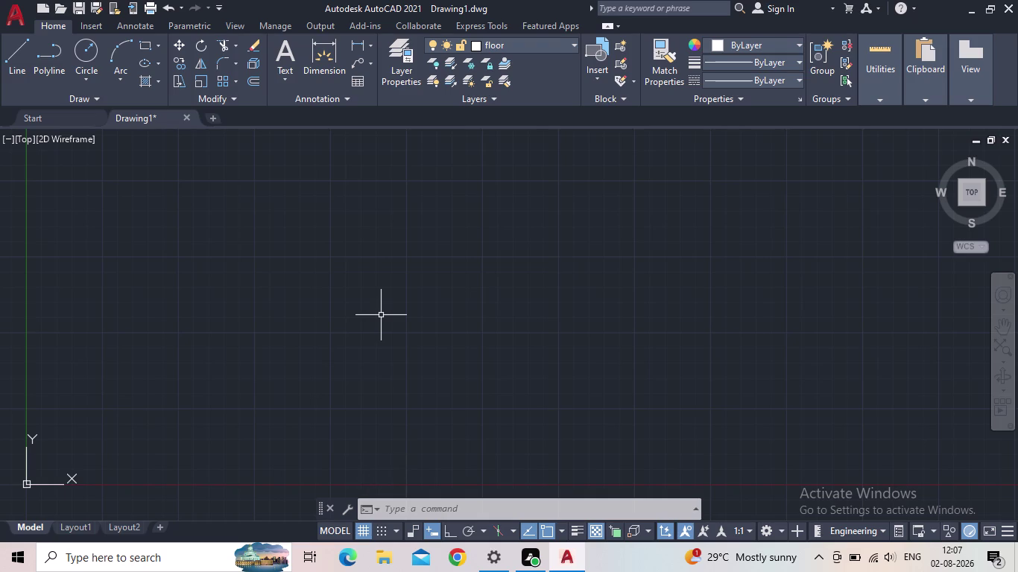
scroll(down, 3)
middle_drag(387, 295, 376, 299)
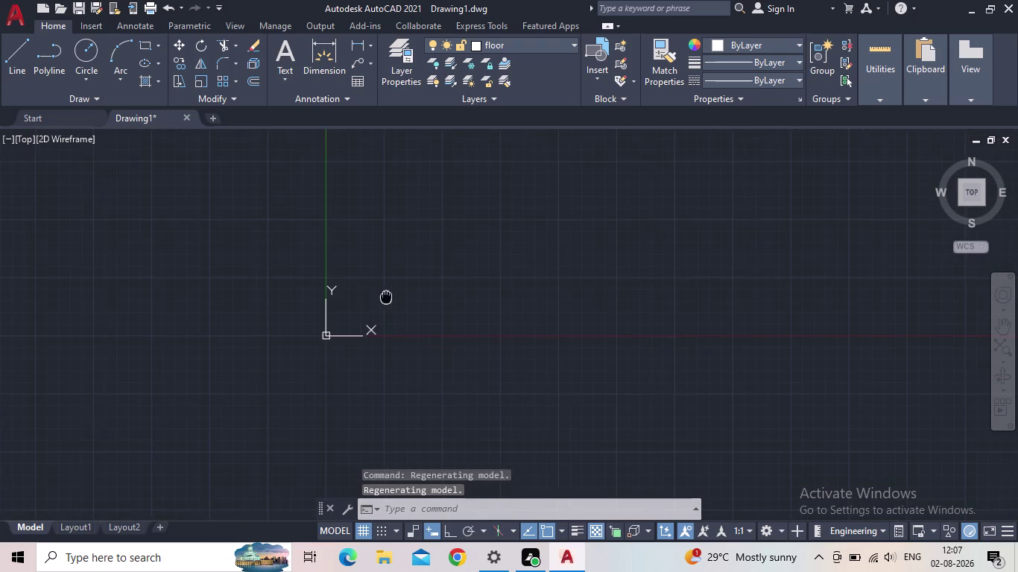
middle_drag(376, 300, 171, 335)
scroll(up, 3)
text(xl)
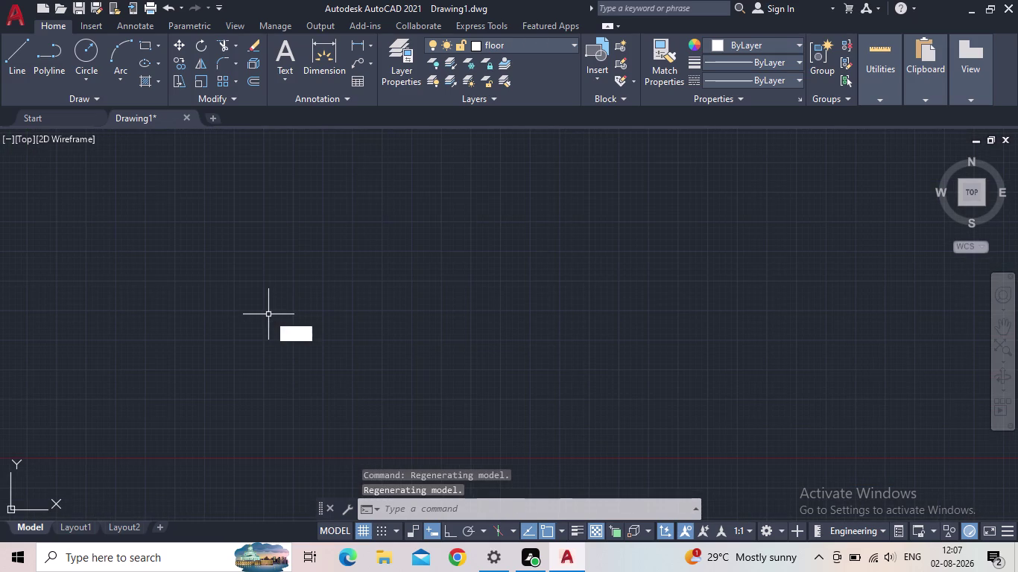
key(Return)
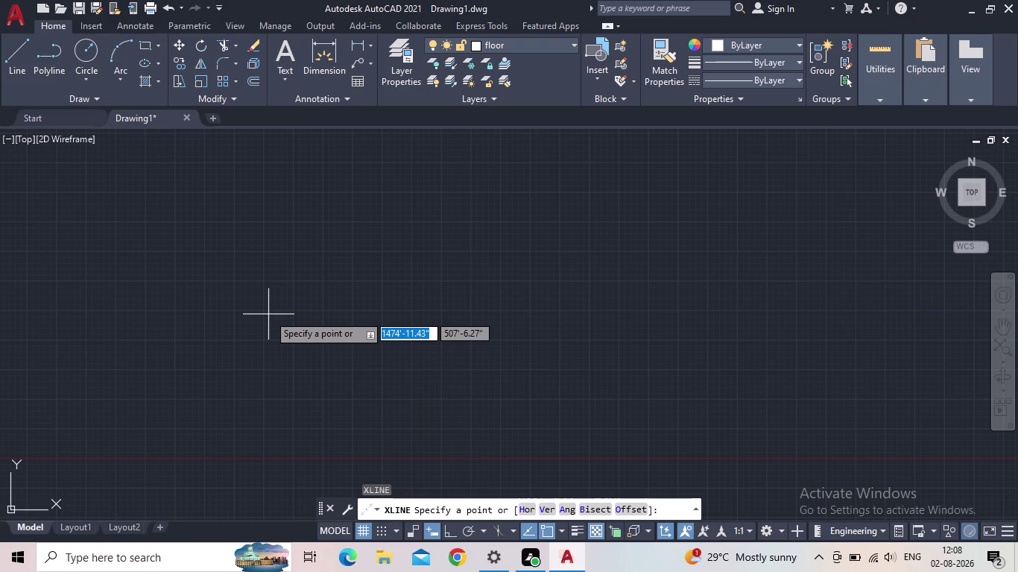
Place a vertical construction line and offset a parallel copy 9" to the right.
key(v)
key(Return)
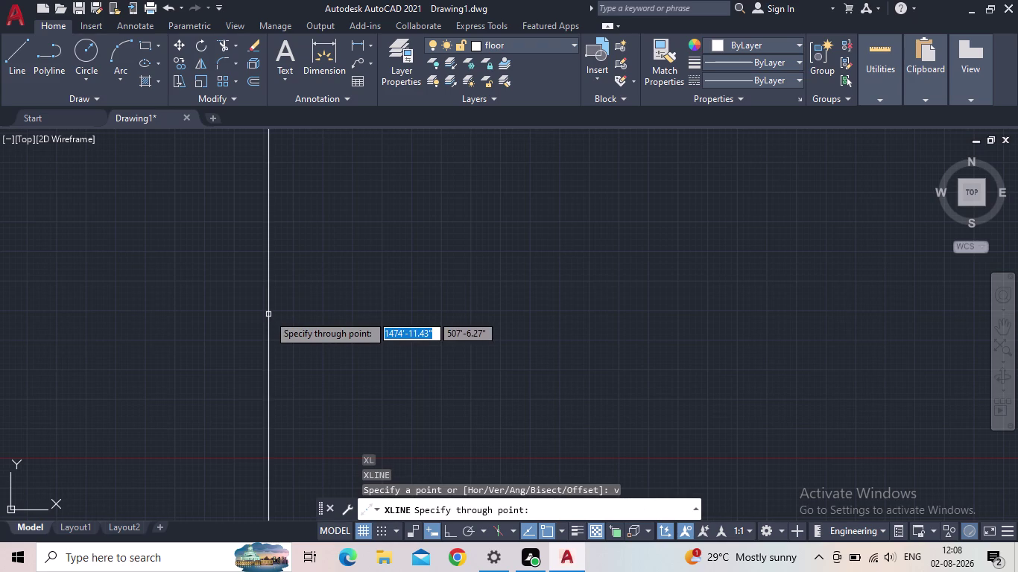
click(224, 293)
key(Escape)
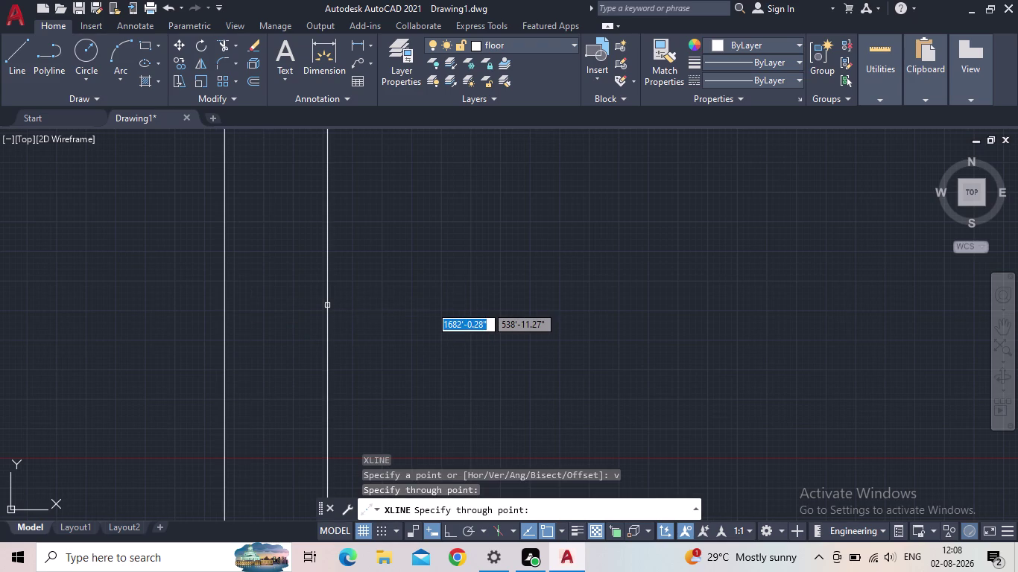
key(o)
key(Return)
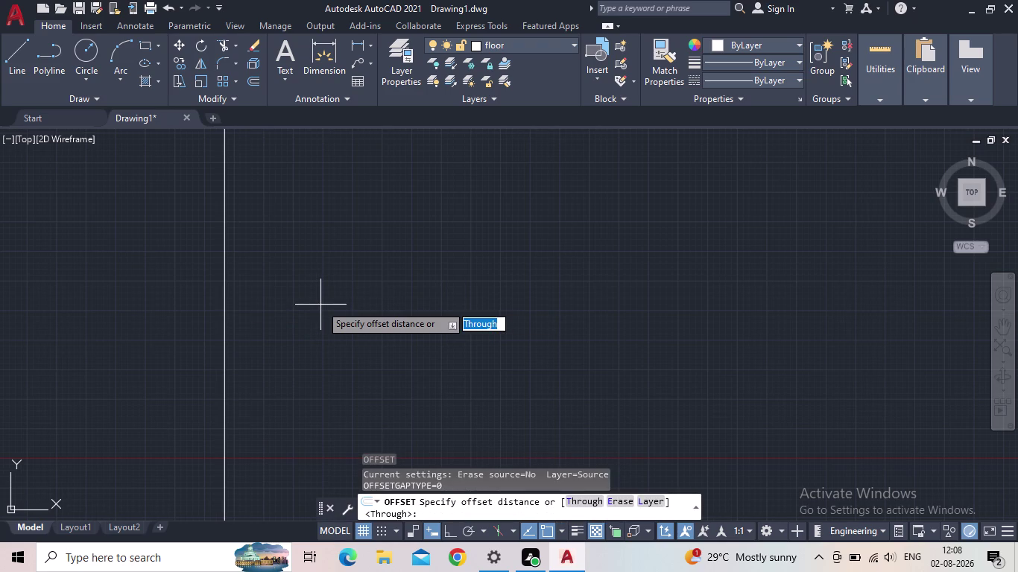
text(9")
key(Return)
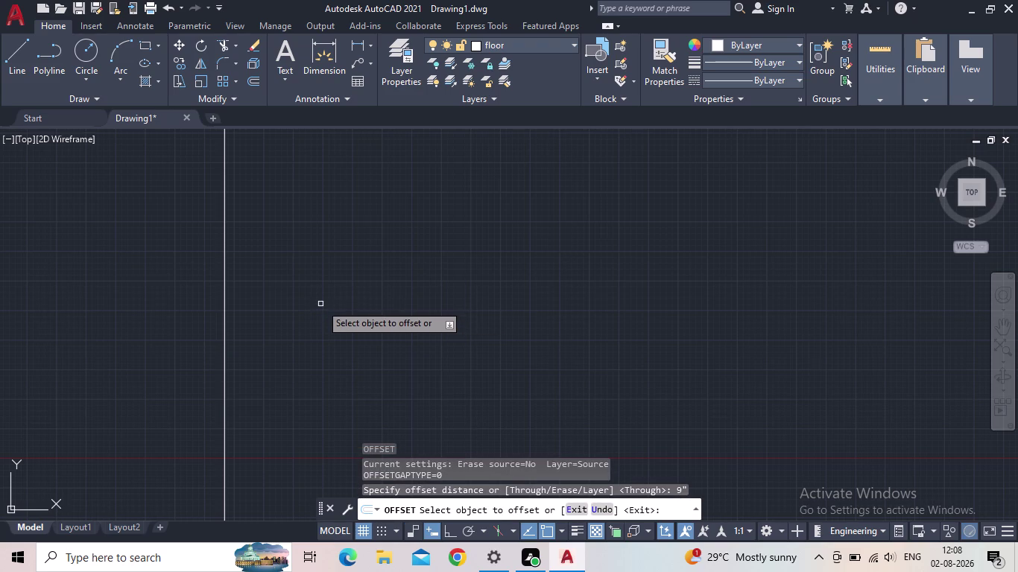
click(224, 319)
click(278, 317)
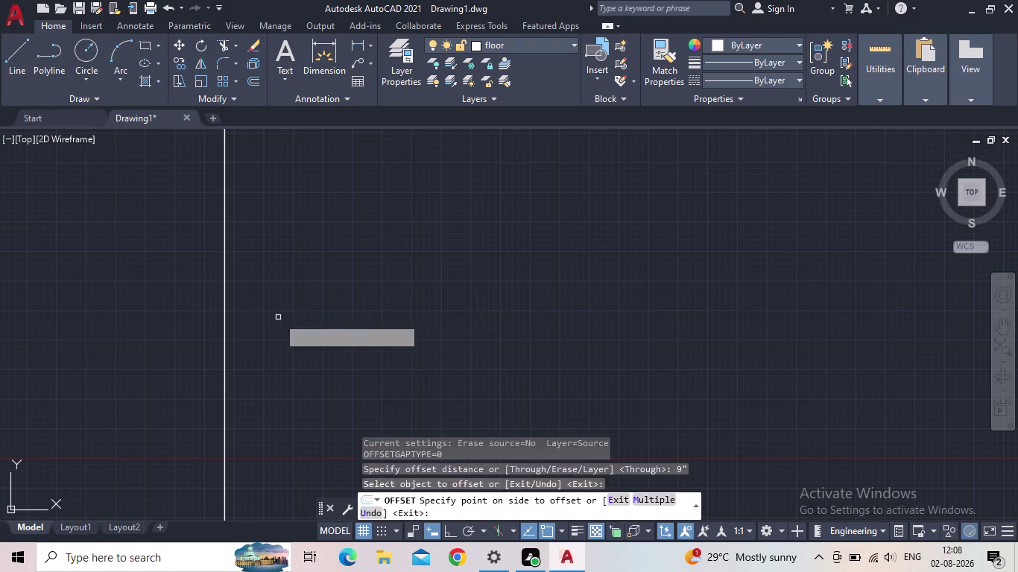
Reframe the view around both lines and cancel the stray offset and horizontal-line input.
scroll(up, 3)
scroll(up, 3)
middle_drag(302, 331, 260, 262)
scroll(up, 3)
scroll(up, 3)
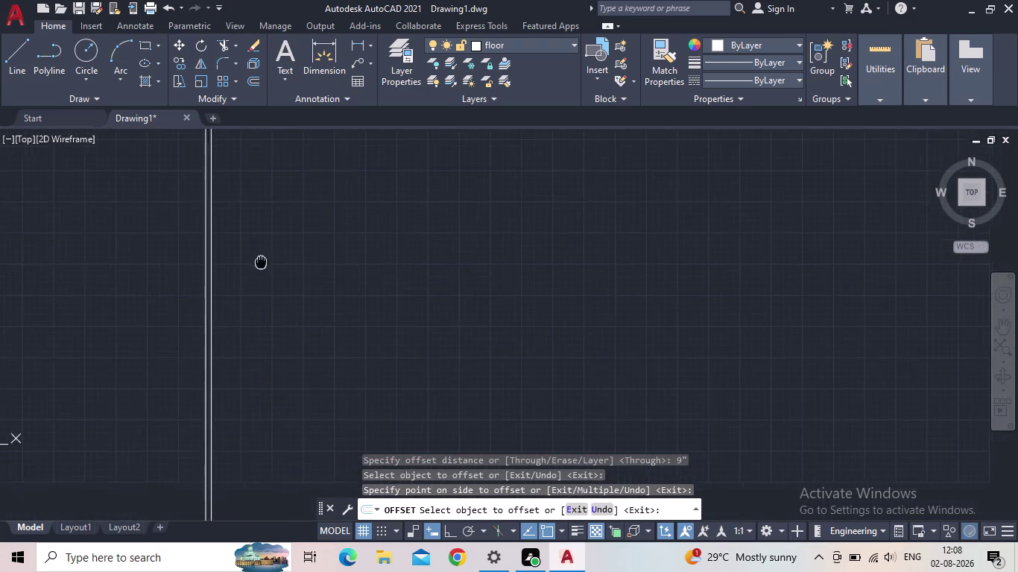
middle_drag(231, 312, 230, 359)
scroll(up, 3)
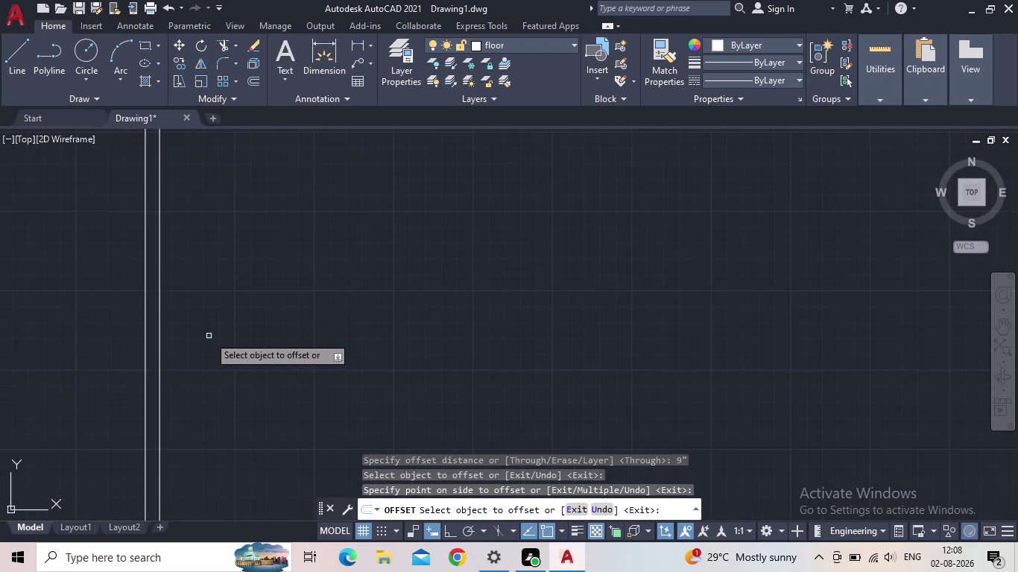
scroll(down, 3)
text(xl)
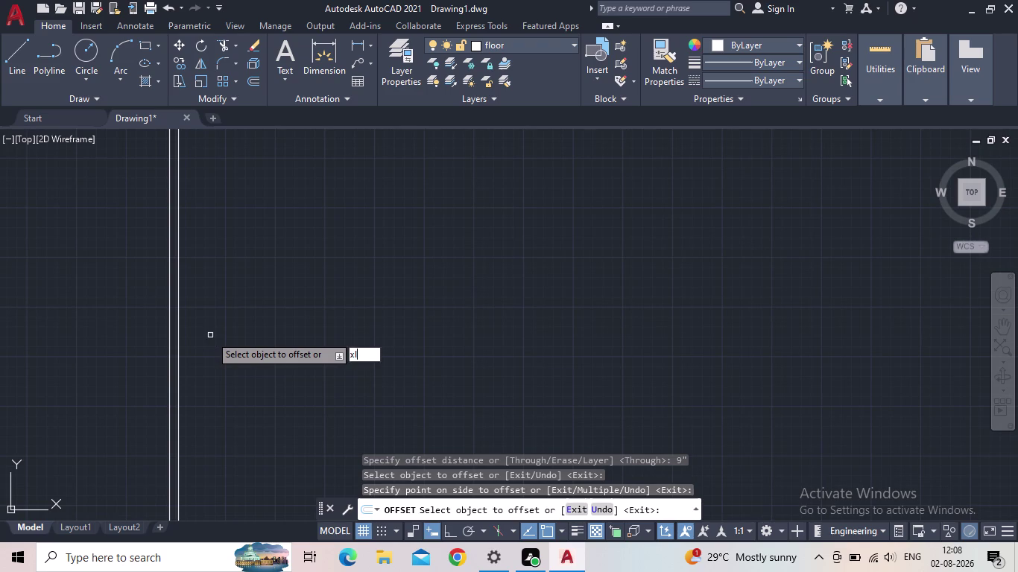
key(Return)
key(h)
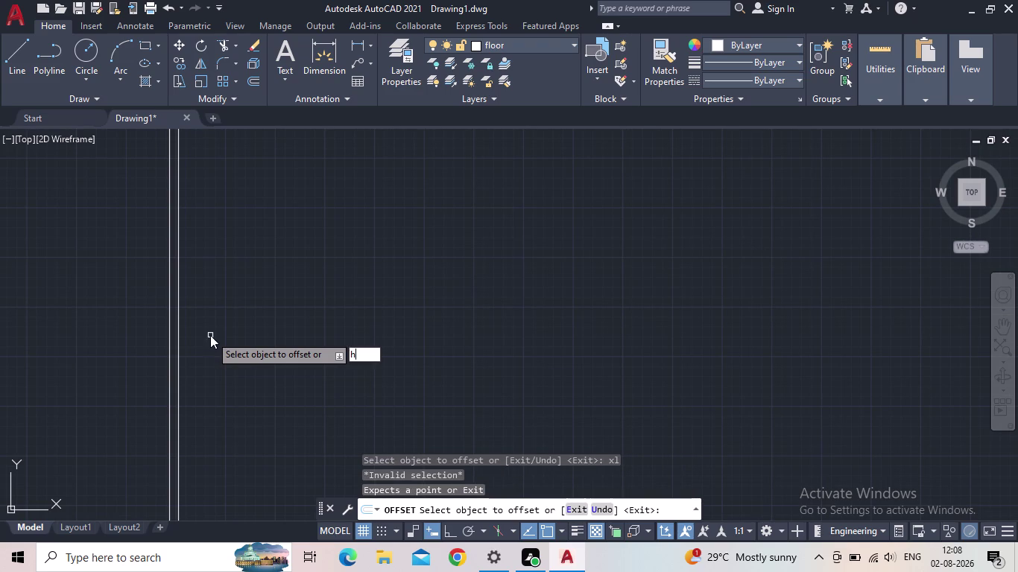
key(Return)
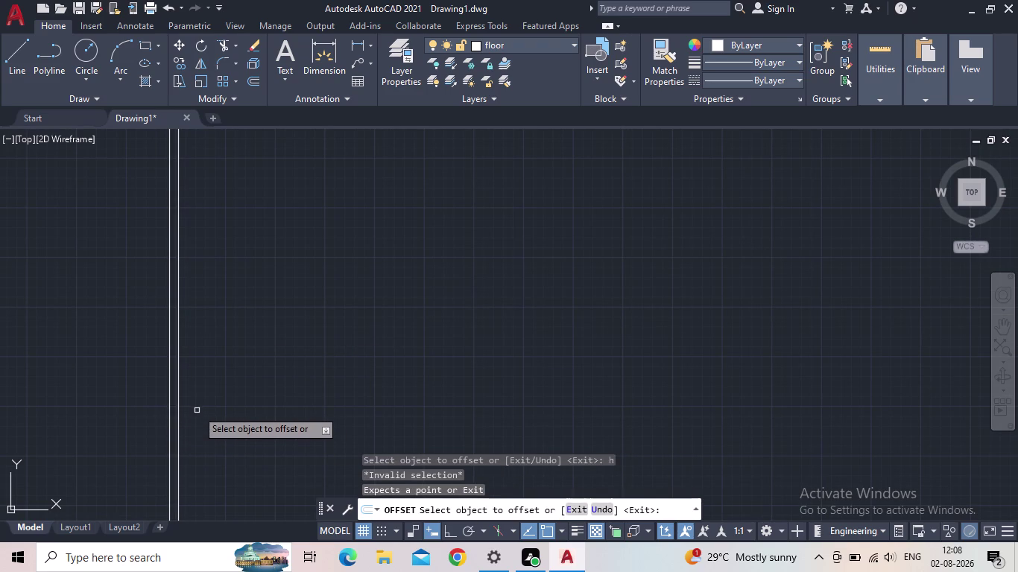
key(Escape)
key(Escape)
key(Escape)
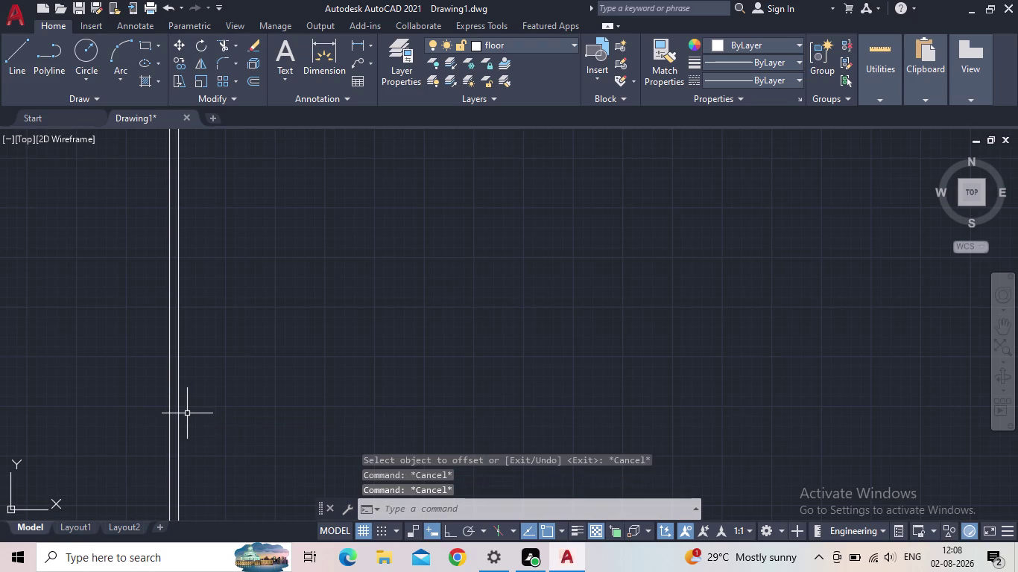
key(x)
key(l)
key(space)
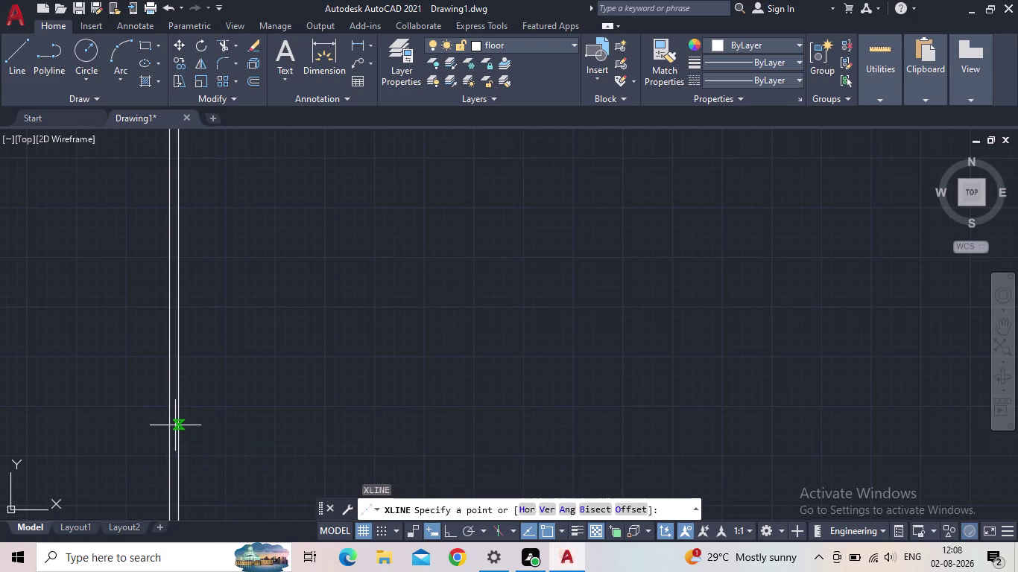
Place a horizontal construction line near the bottom of the view.
text(h)
key(space)
click(169, 426)
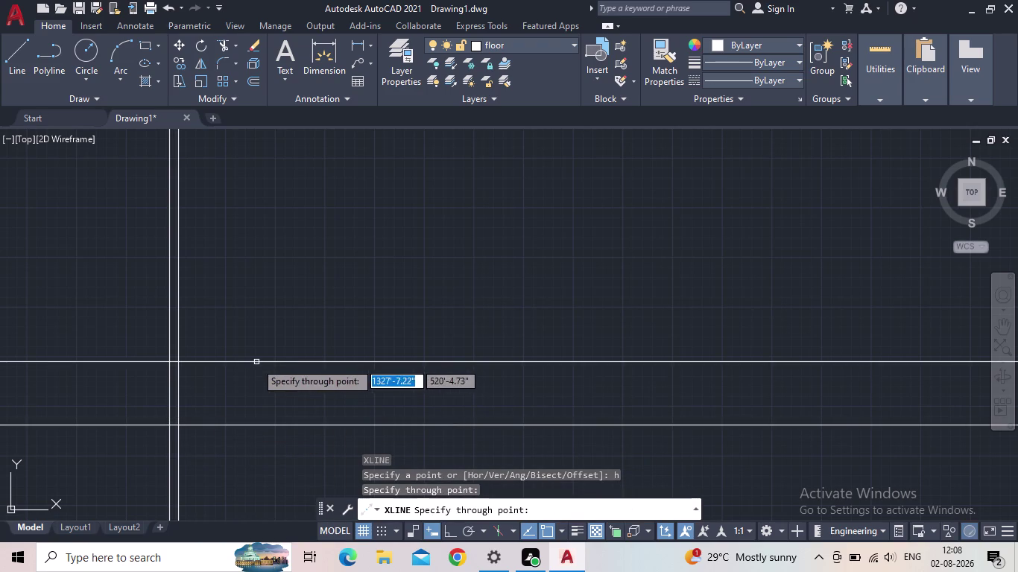
key(Escape)
Offset the horizontal construction line 9" upward.
key(o)
key(Return)
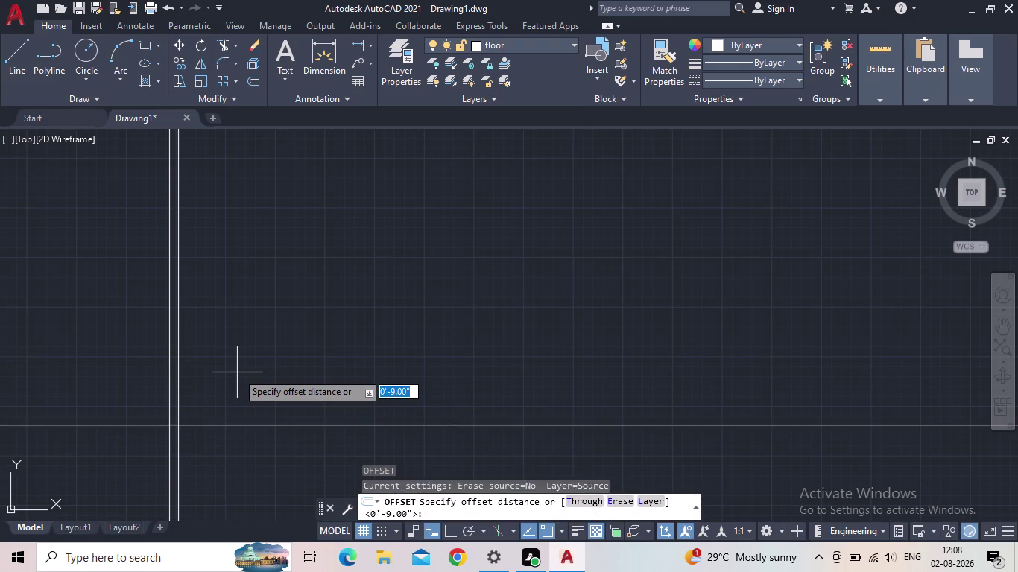
text(9")
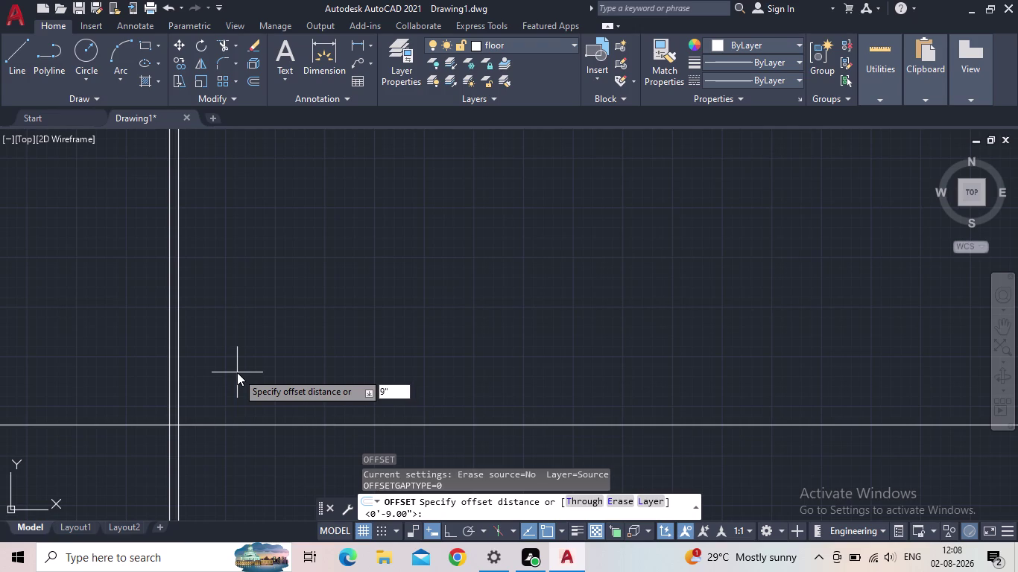
key(Return)
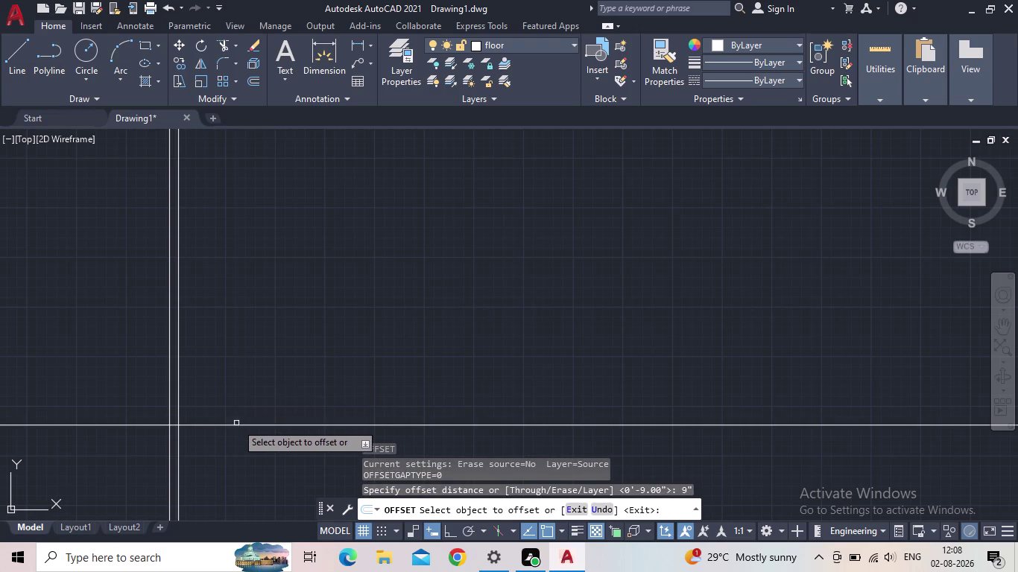
click(236, 423)
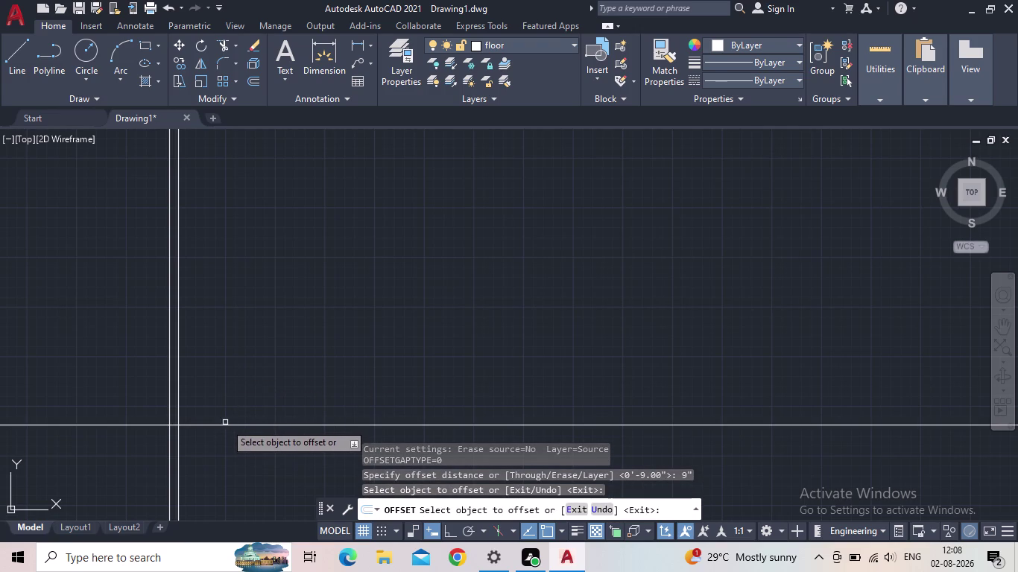
click(226, 427)
click(228, 381)
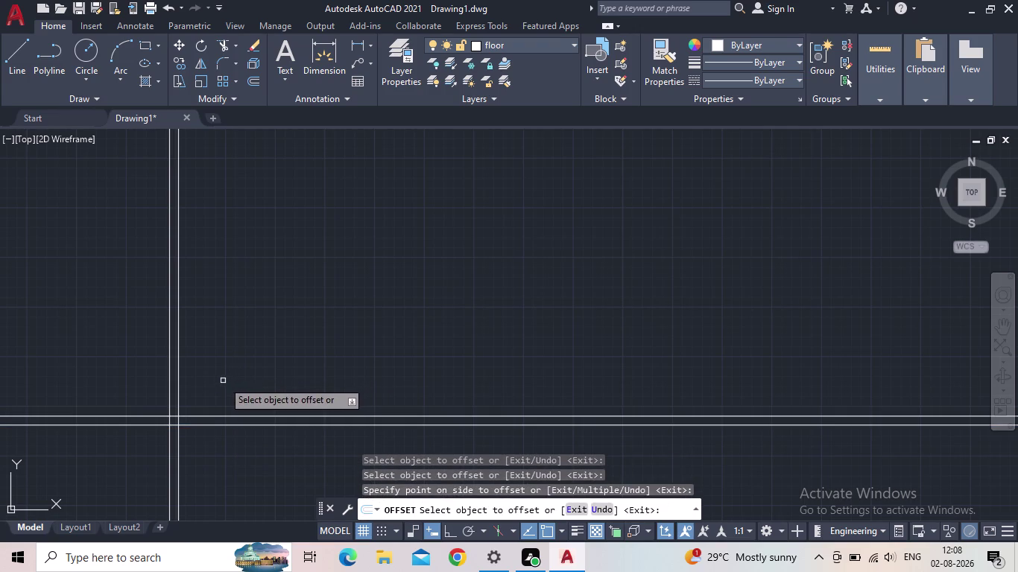
key(Escape)
scroll(down, 3)
key(t)
key(r)
key(space)
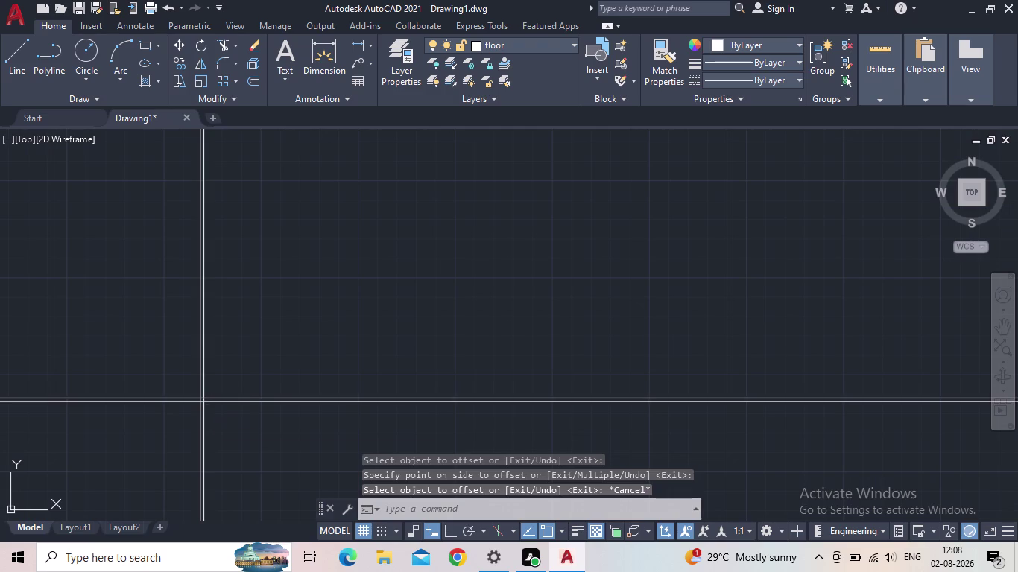
Trim the overhanging construction line ends beyond the lower-left wall corner.
drag(226, 442, 209, 436)
click(113, 370)
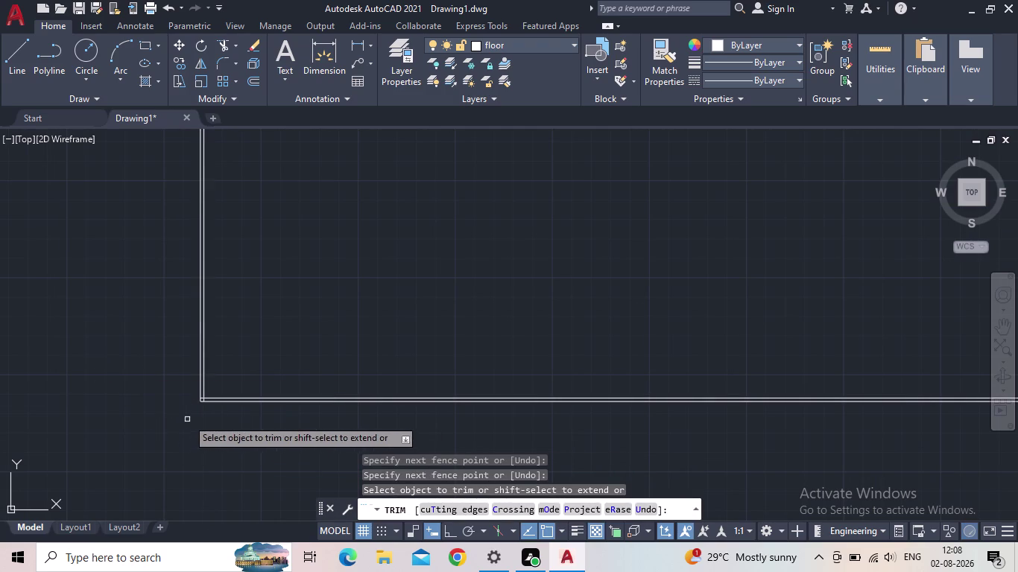
key(Escape)
scroll(up, 3)
scroll(up, 3)
Trim the remaining crossing line ends at the corner and pan to frame it.
key(space)
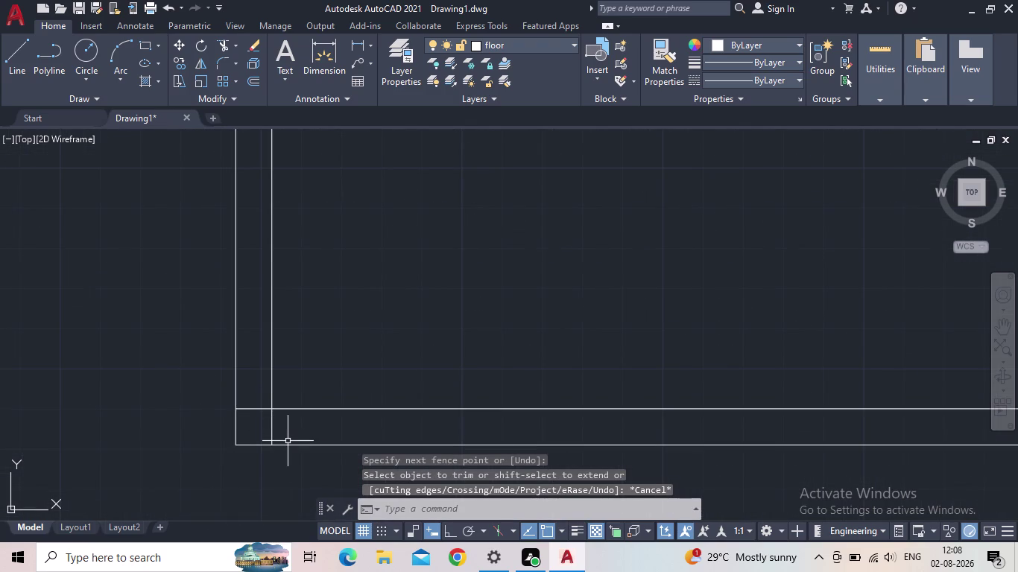
drag(287, 427, 272, 427)
click(257, 427)
click(256, 403)
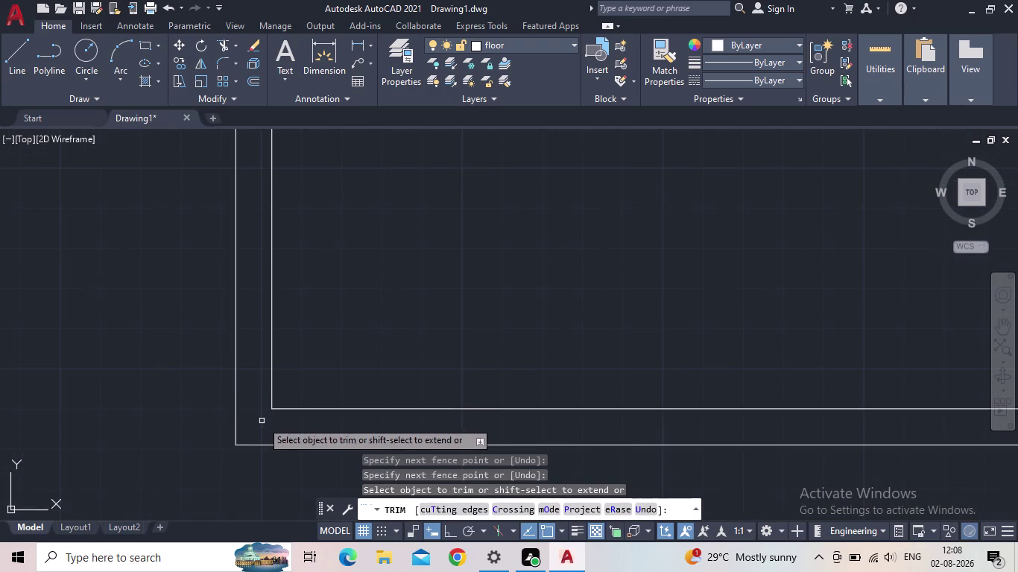
scroll(down, 3)
key(Escape)
middle_drag(307, 342, 240, 355)
scroll(down, 3)
middle_drag(252, 337, 171, 404)
middle_drag(213, 381, 153, 379)
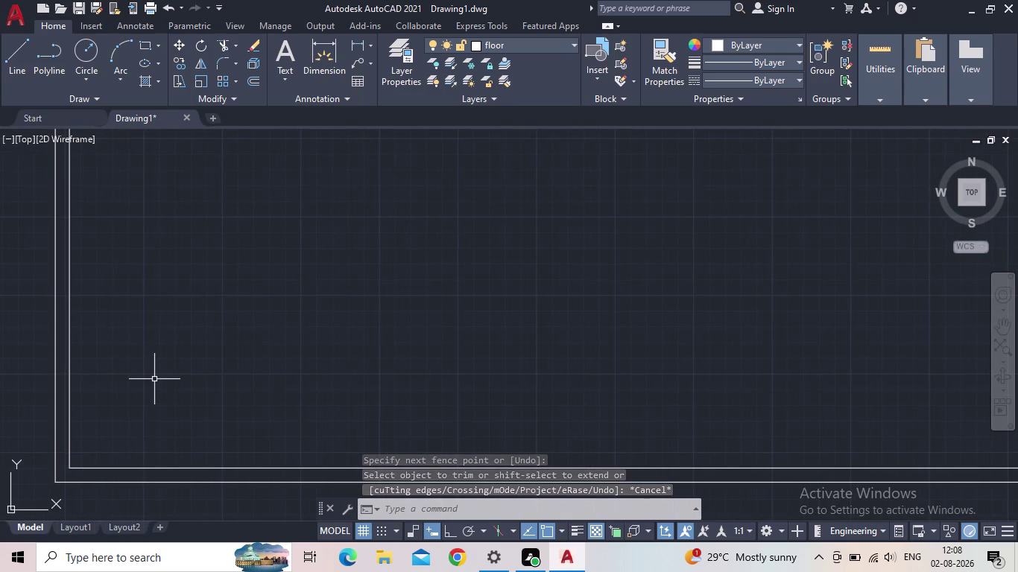
Offset the left inner wall line 14 feet to the right.
text(1)
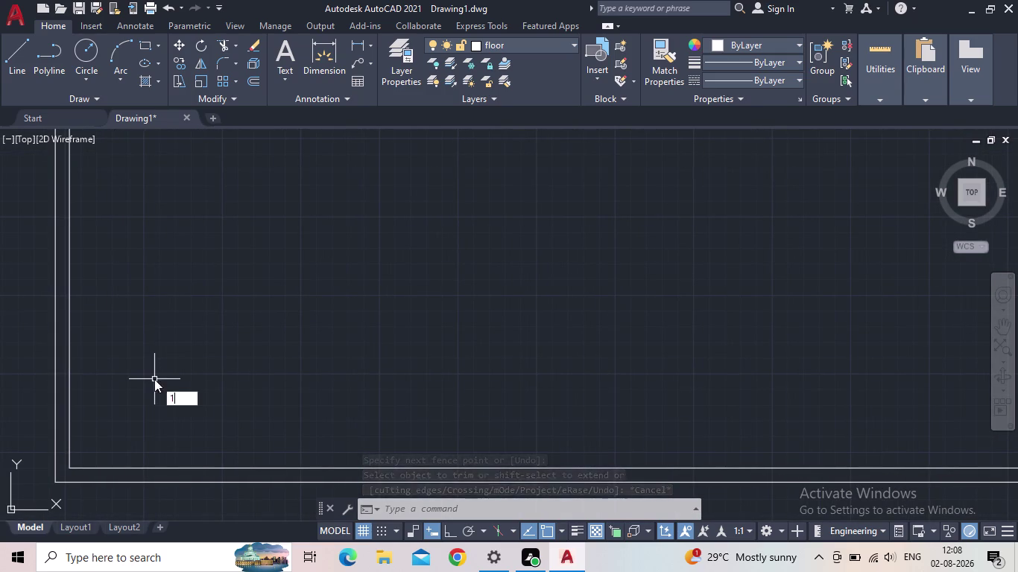
text(4)
key(apostrophe)
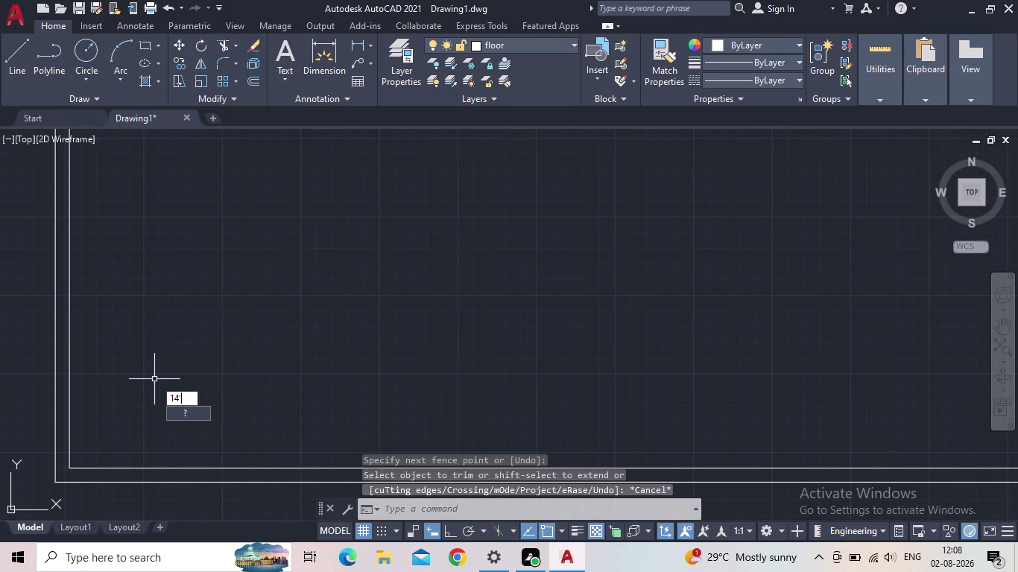
key(Escape)
key(Escape)
key(Escape)
key(o)
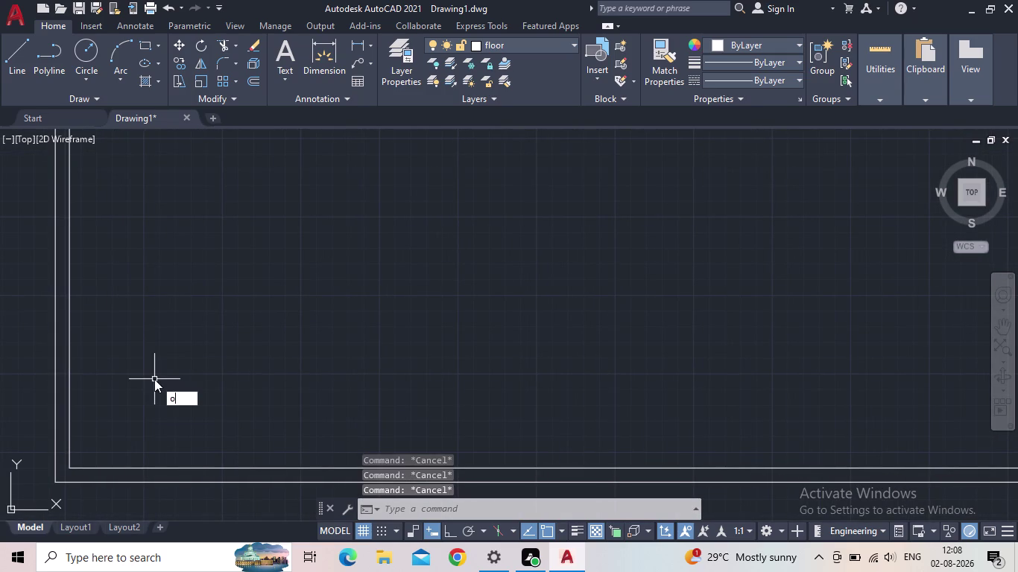
key(Return)
text(14')
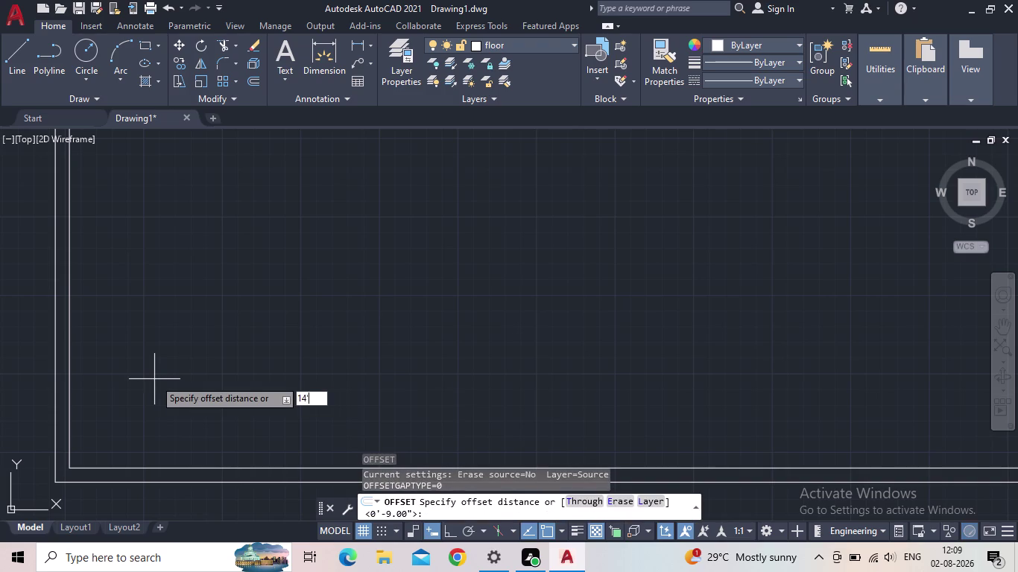
key(Return)
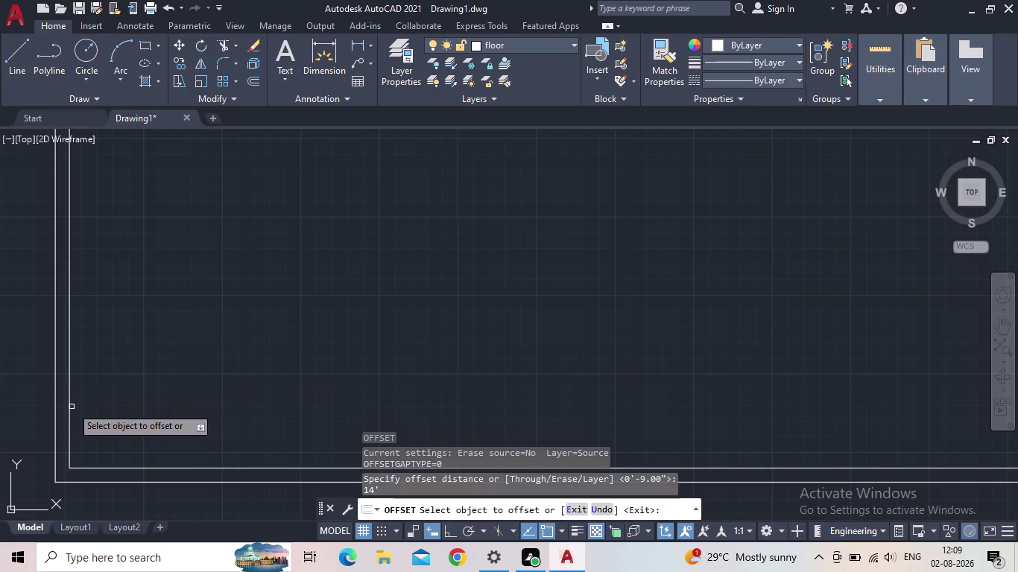
click(67, 409)
click(283, 392)
key(Escape)
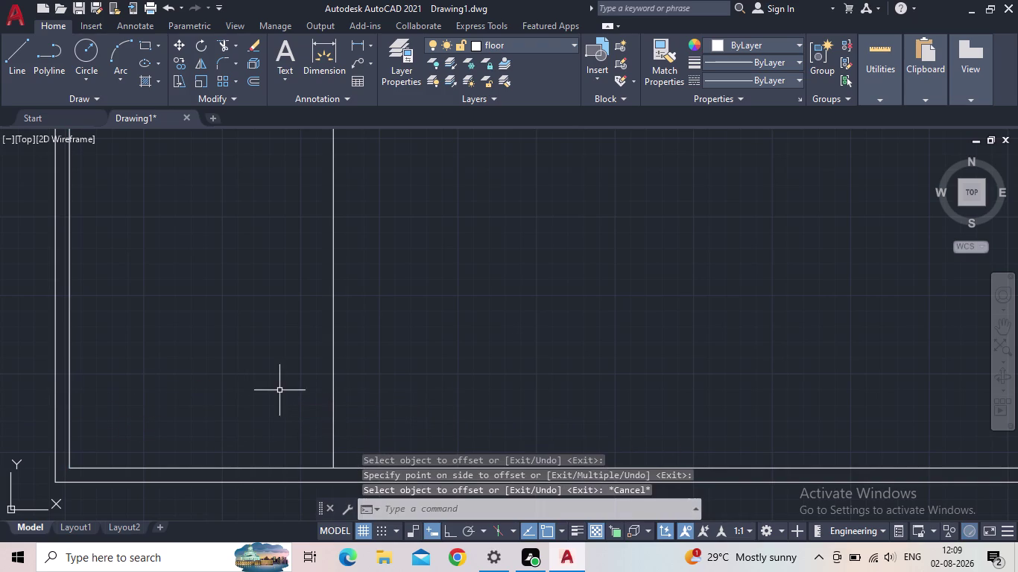
Offset that new vertical line 5 inches right to form the wall thickness.
key(o)
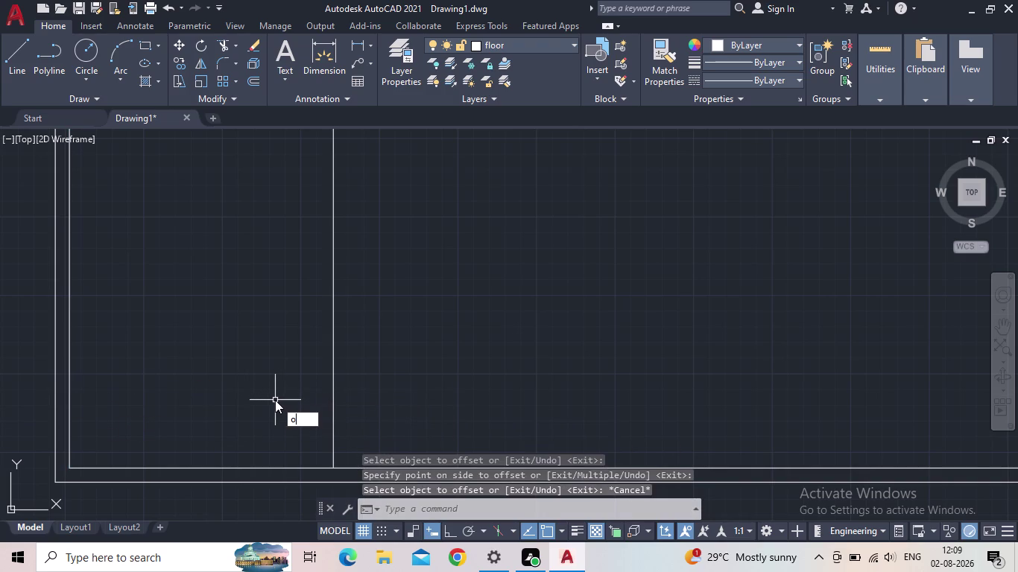
key(Return)
text(5)
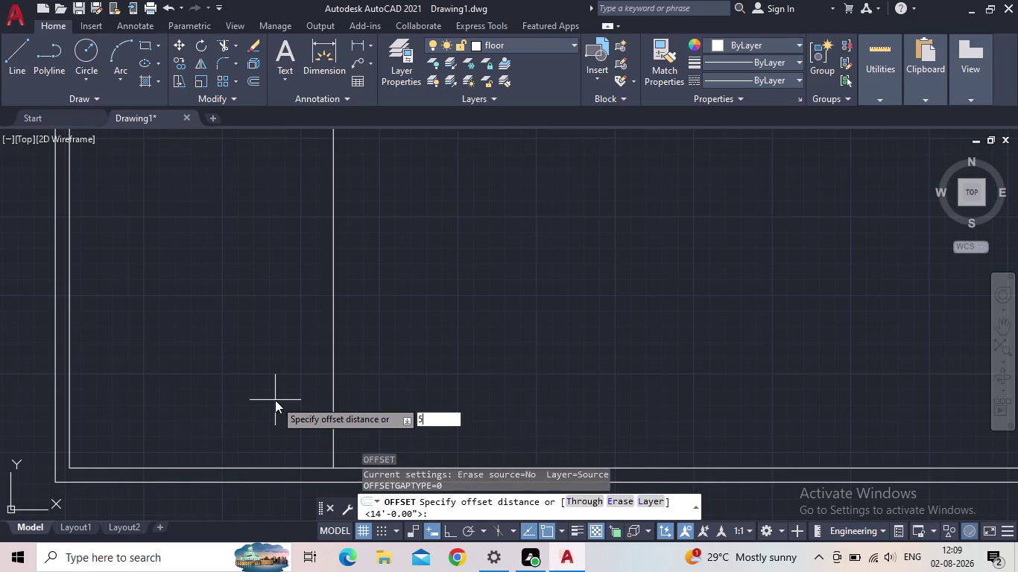
text(")
key(Return)
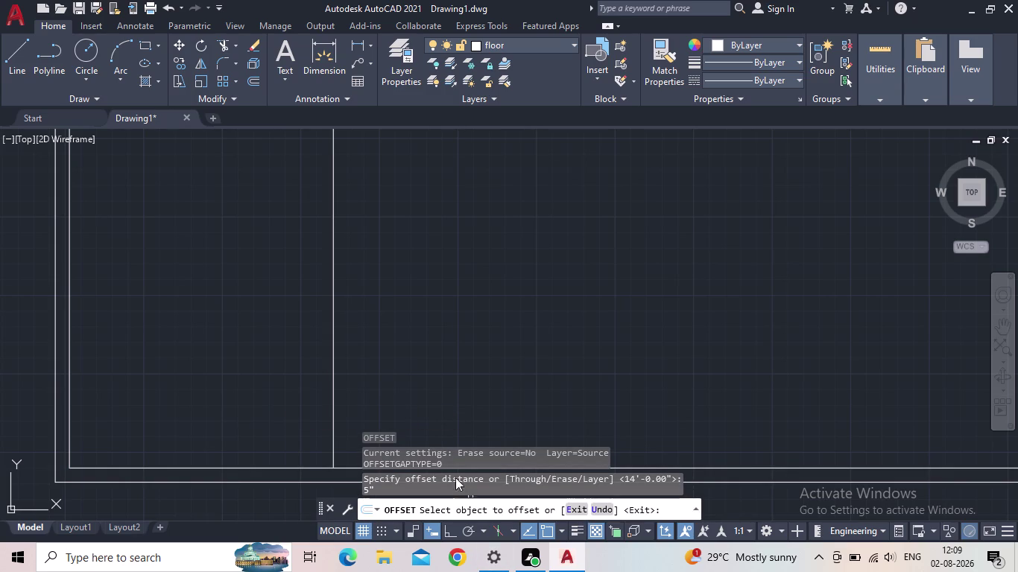
click(333, 405)
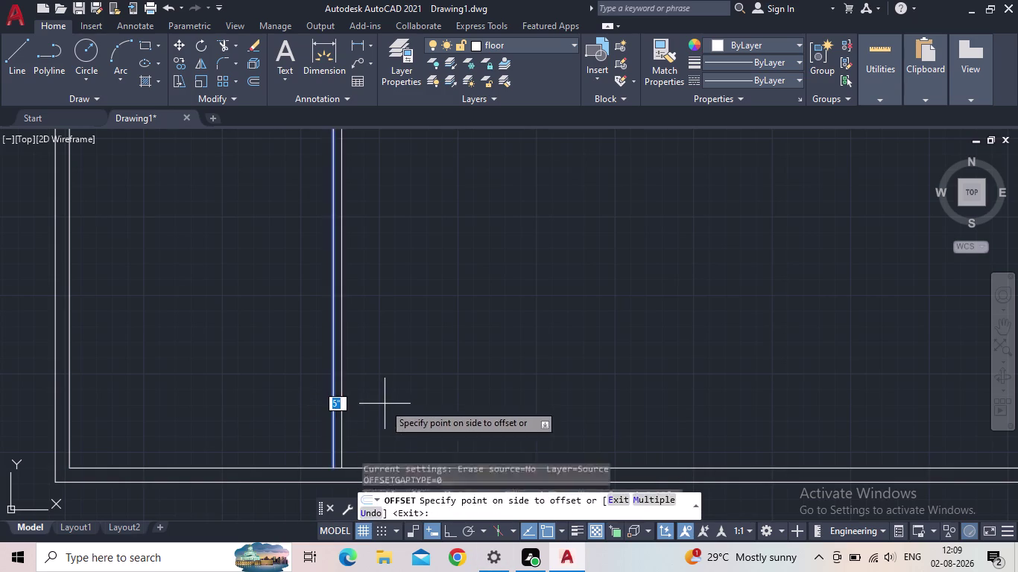
click(393, 402)
key(Escape)
Offset the bottom inner wall line 10 feet upward.
middle_drag(390, 401, 366, 403)
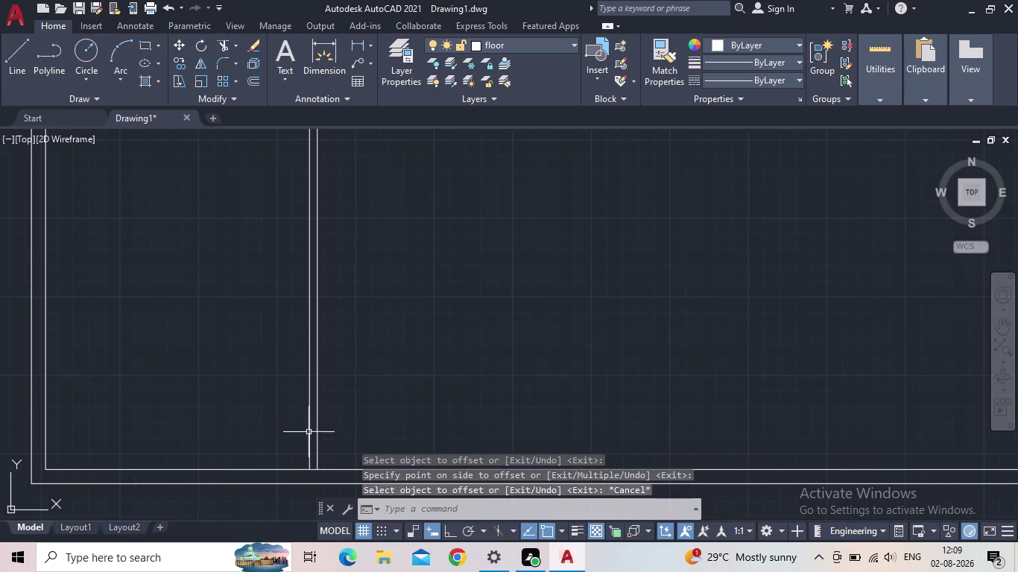
scroll(down, 3)
scroll(up, 3)
middle_drag(250, 442, 285, 419)
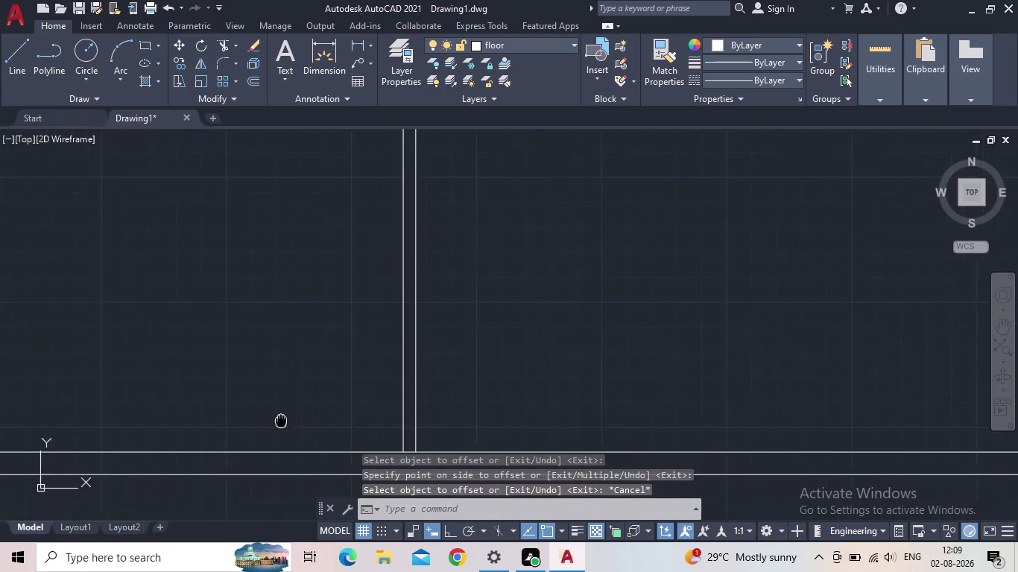
middle_drag(285, 418, 293, 415)
scroll(down, 3)
key(o)
key(Return)
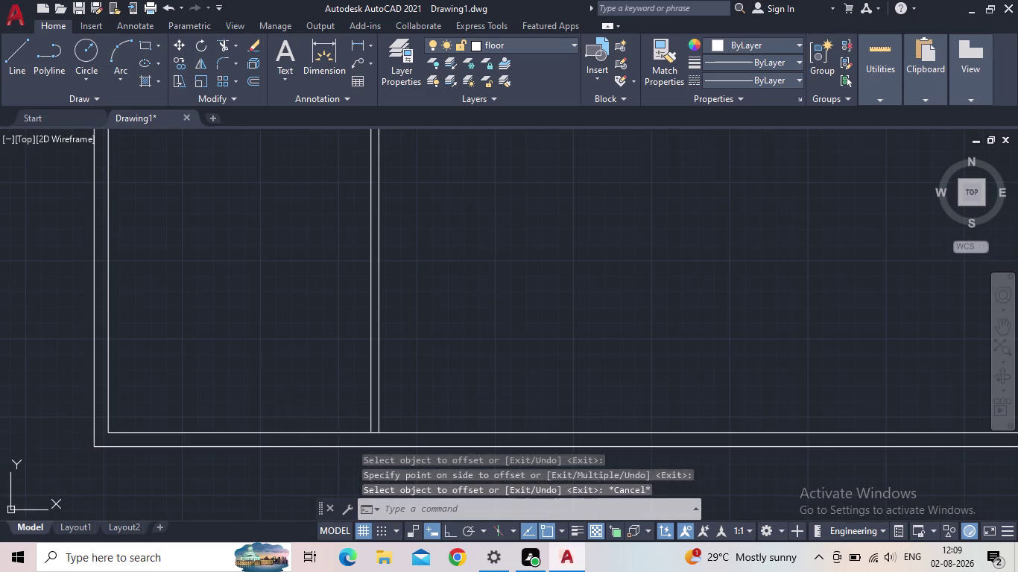
text(10')
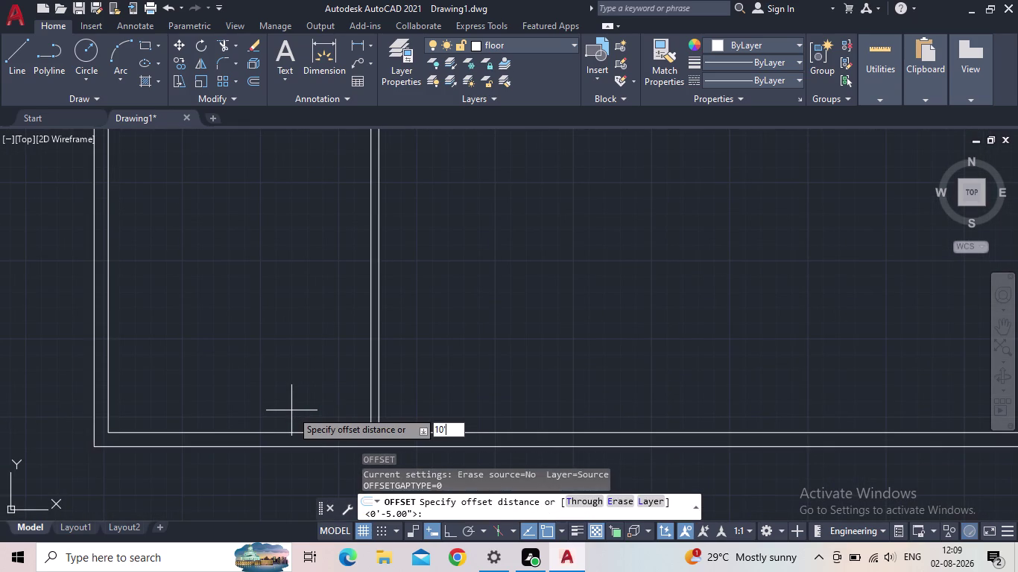
key(Return)
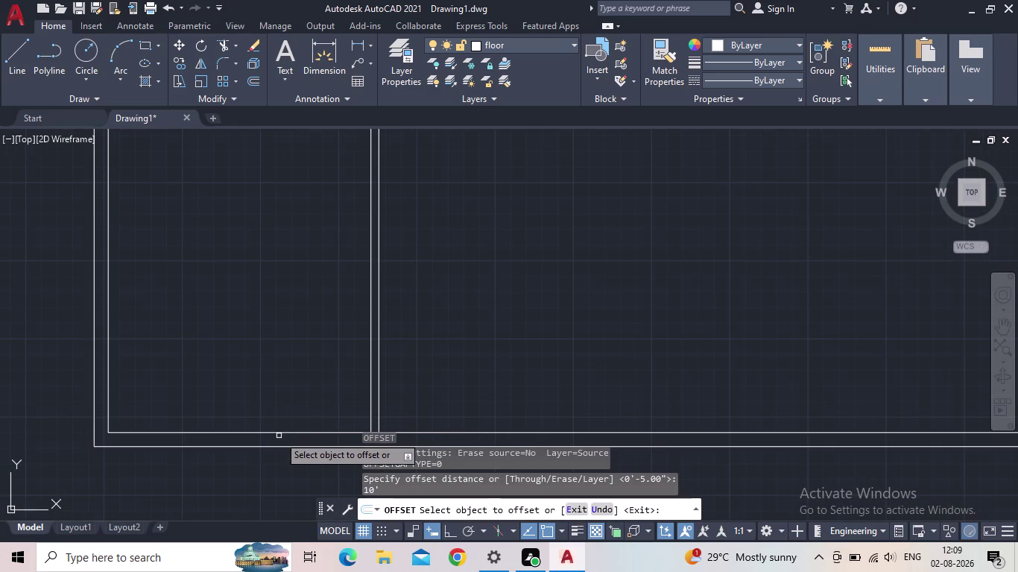
click(276, 432)
click(243, 279)
key(Escape)
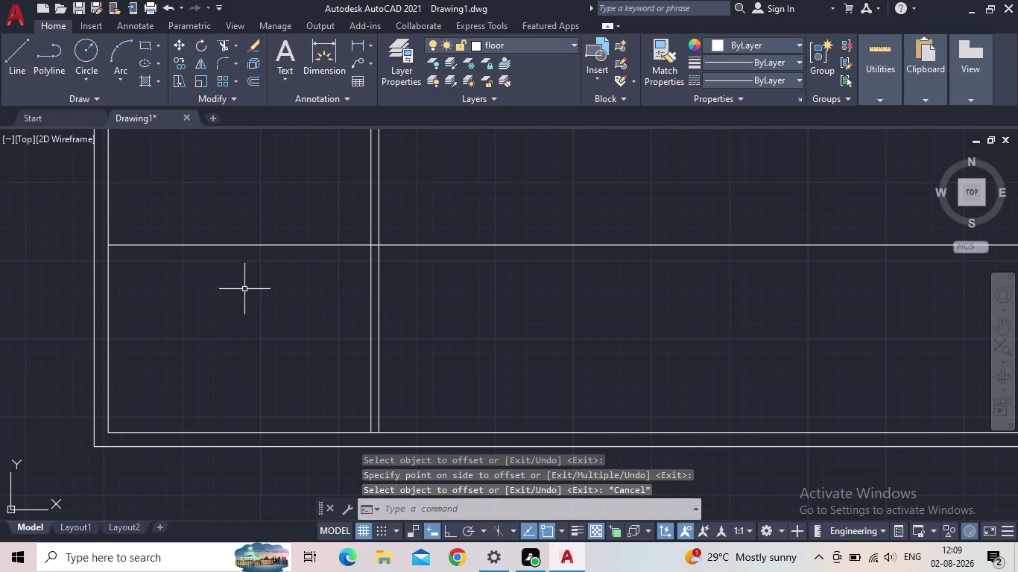
Offset the new horizontal line 5 inches upward to make a double wall.
text(o)
key(space)
text(5)
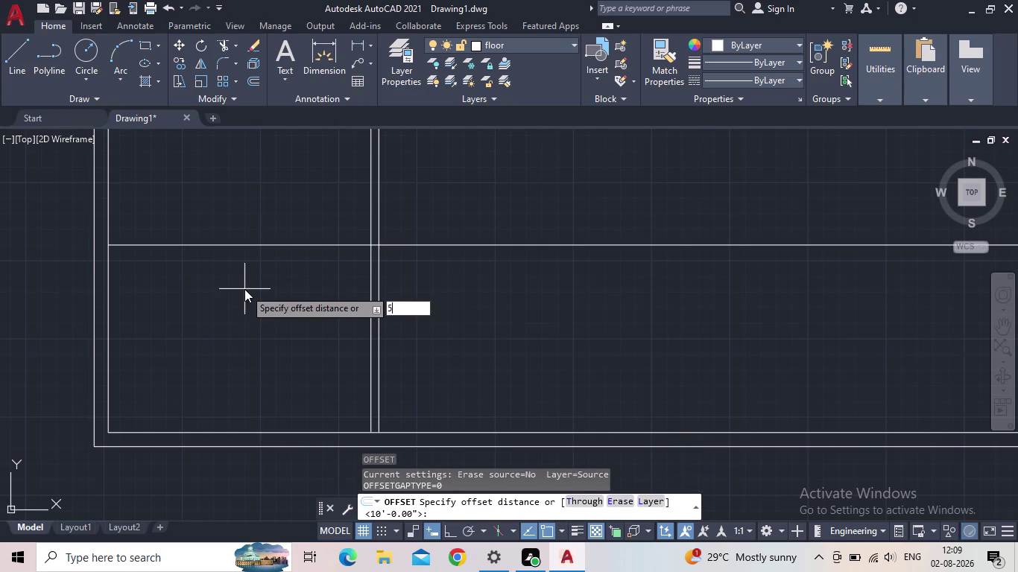
text(")
key(Return)
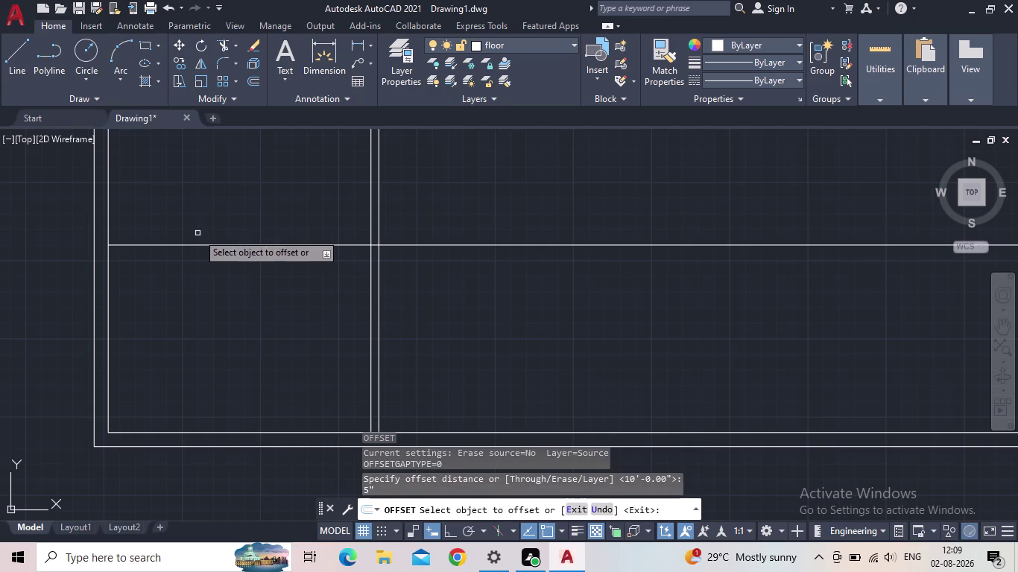
click(202, 246)
click(203, 211)
key(Escape)
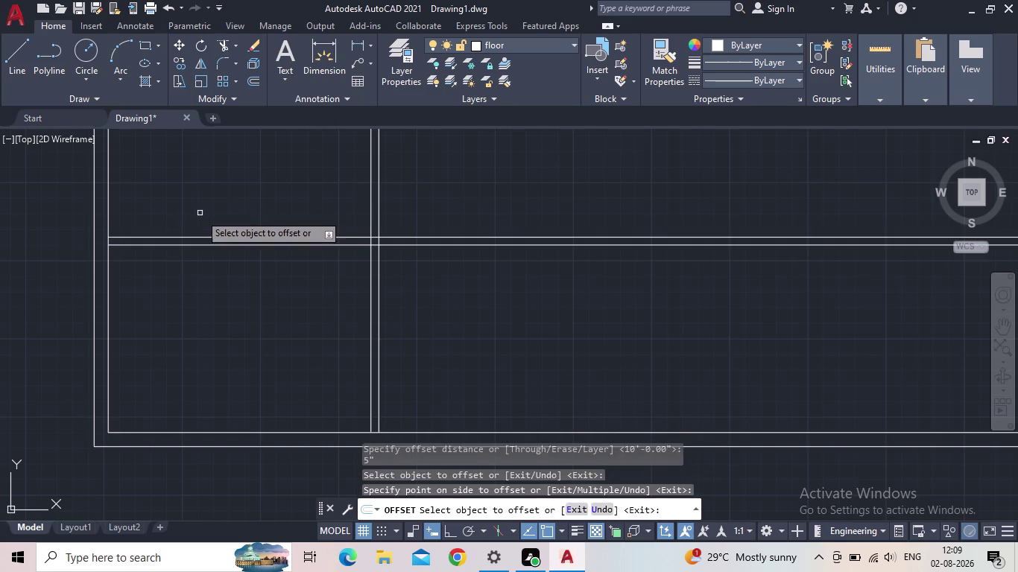
scroll(down, 3)
middle_drag(254, 361, 195, 386)
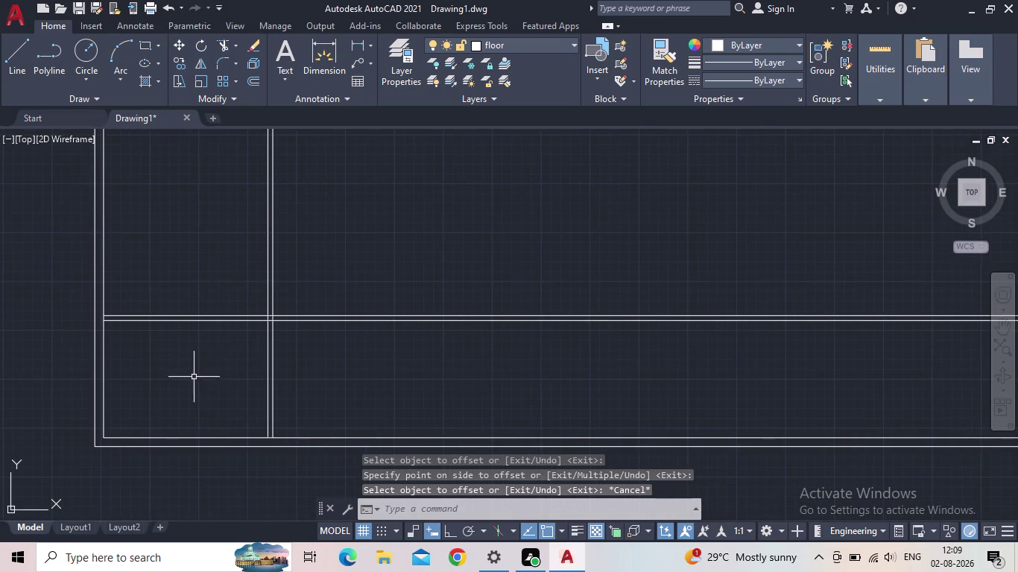
key(t)
key(r)
key(Return)
Fence-trim the horizontal 5-inch wall lines right of the vertical interior wall.
drag(337, 346, 328, 333)
click(314, 298)
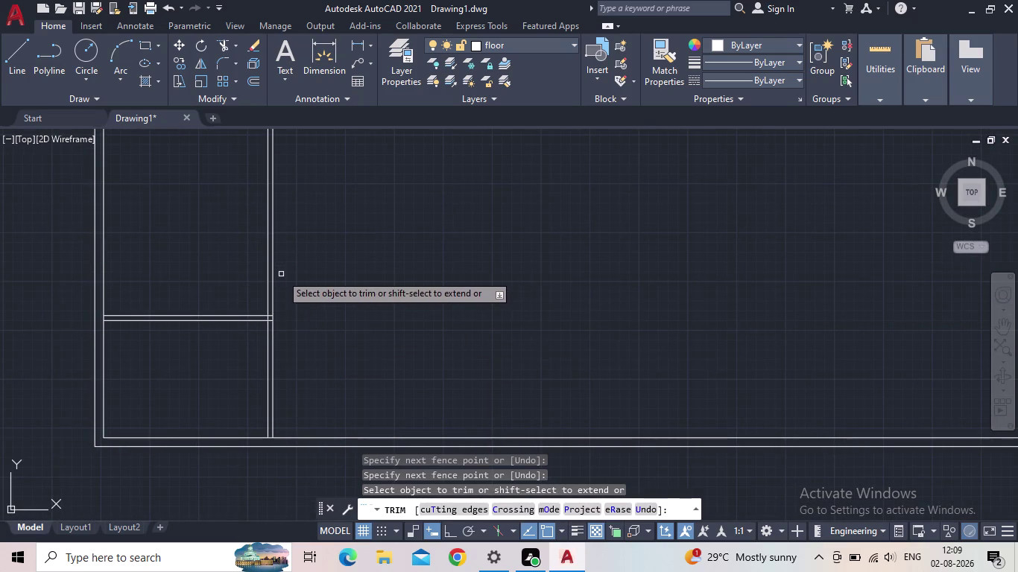
scroll(down, 3)
middle_drag(336, 293, 300, 320)
key(Escape)
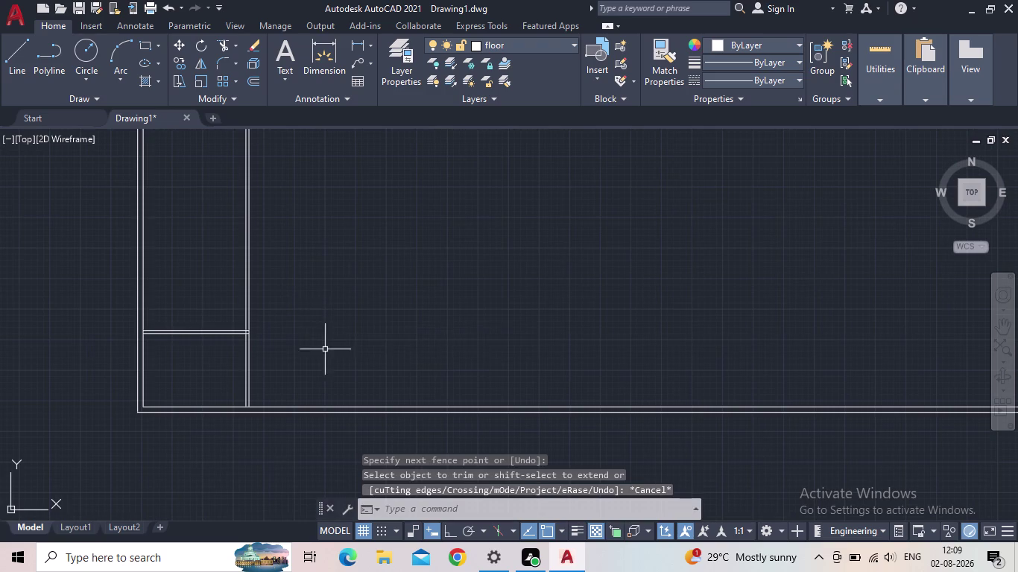
scroll(up, 3)
middle_drag(271, 370, 273, 313)
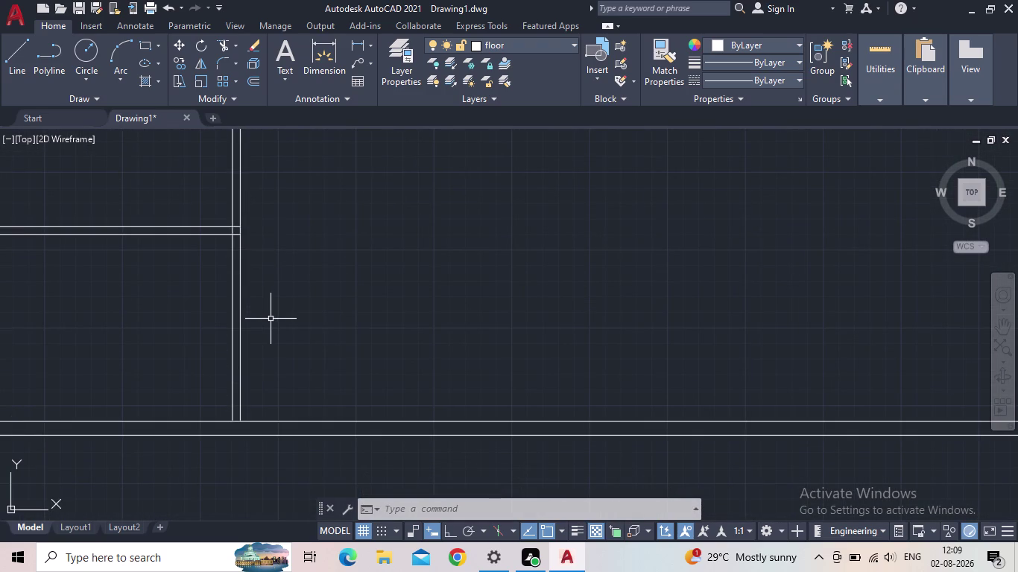
Offset the interior wall's right line 13'8" to the right.
key(o)
key(Return)
text(13)
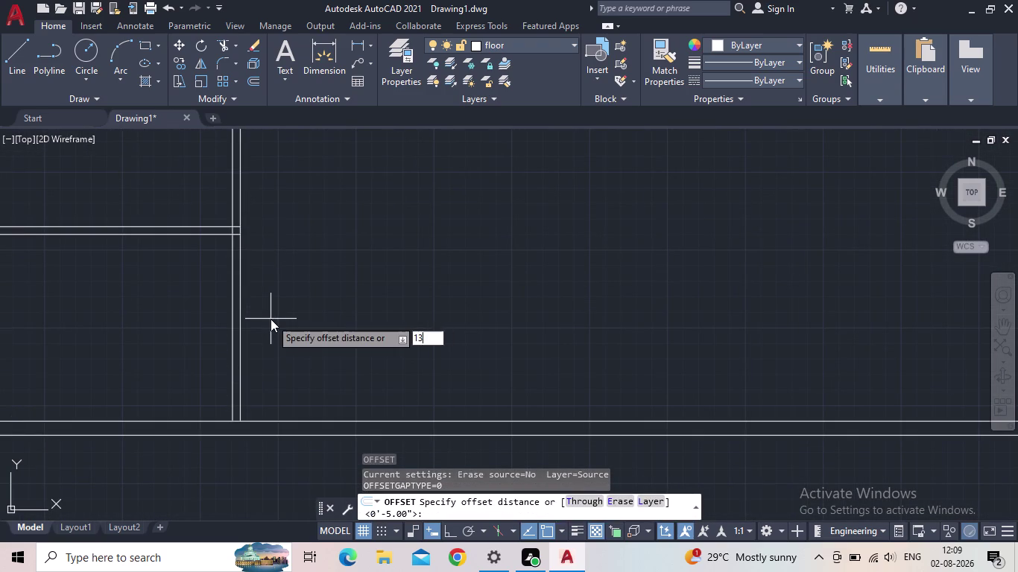
text(')
text(8")
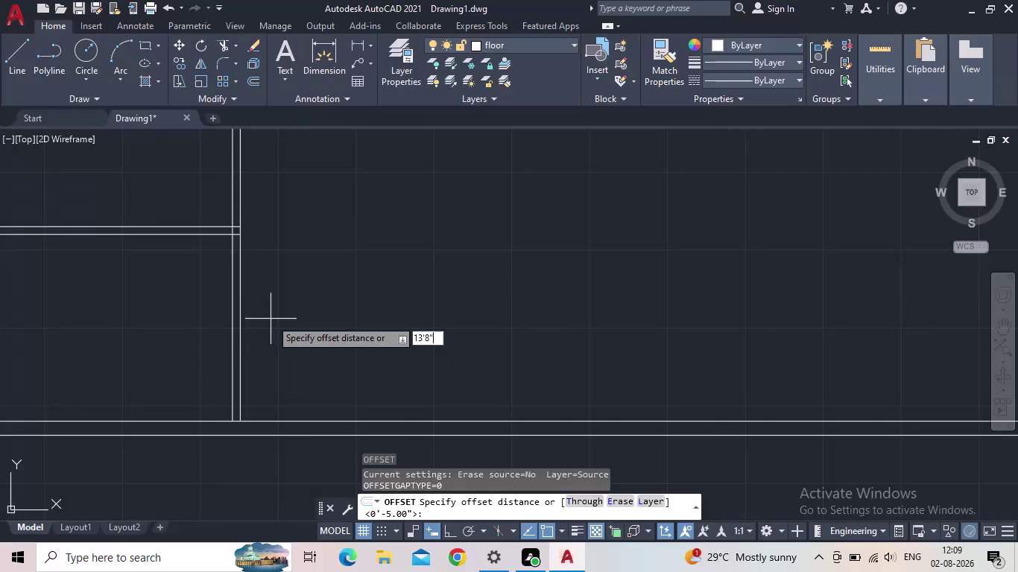
key(Return)
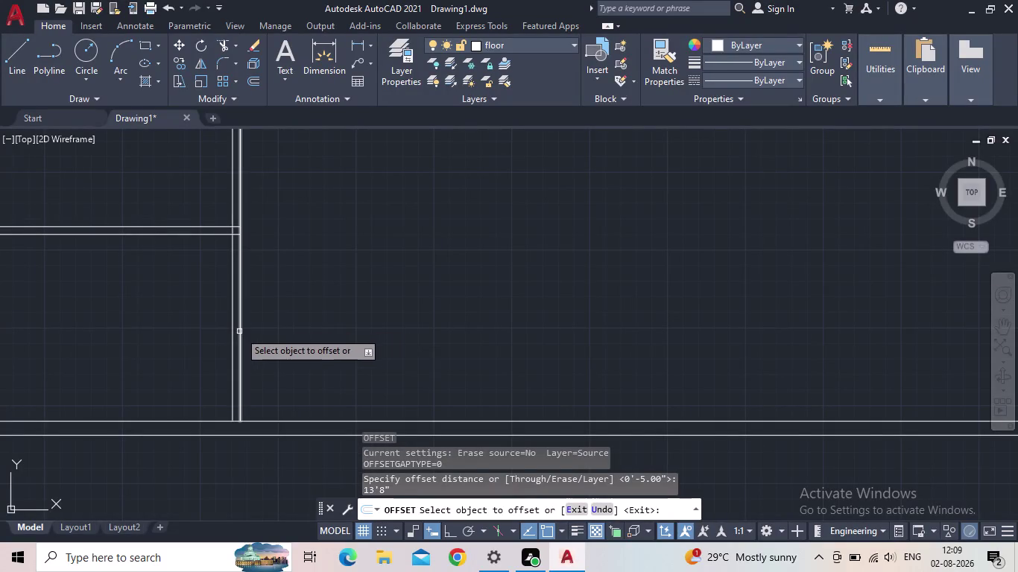
click(239, 332)
click(418, 284)
key(Escape)
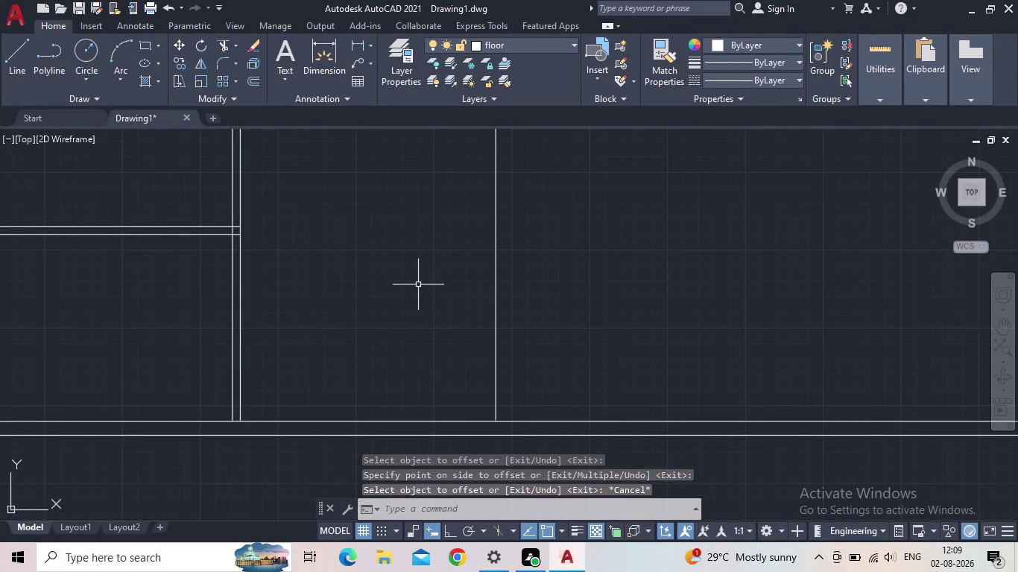
Offset the new vertical line 9 inches right to complete the double wall.
key(o)
key(Return)
text(9")
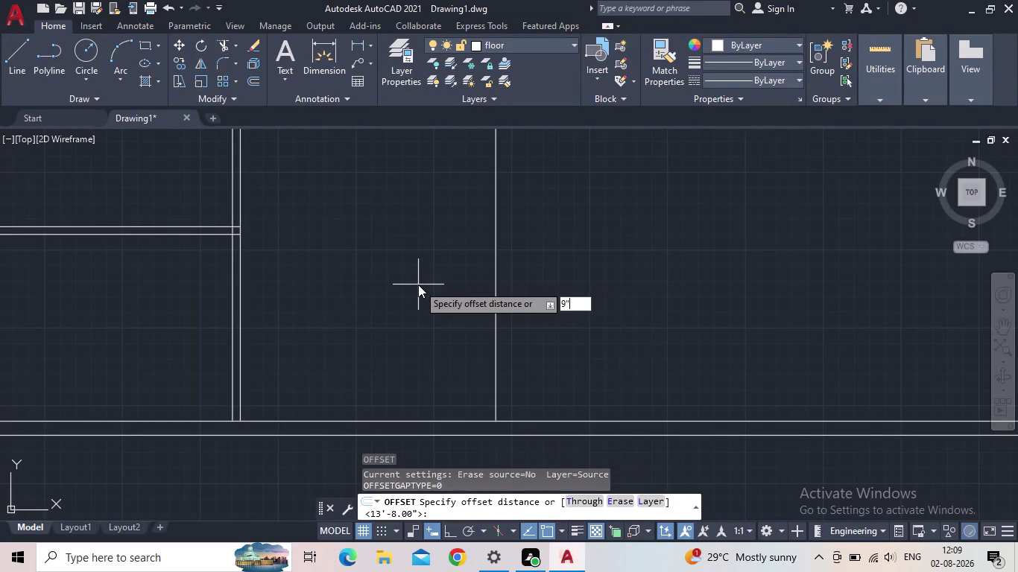
key(Return)
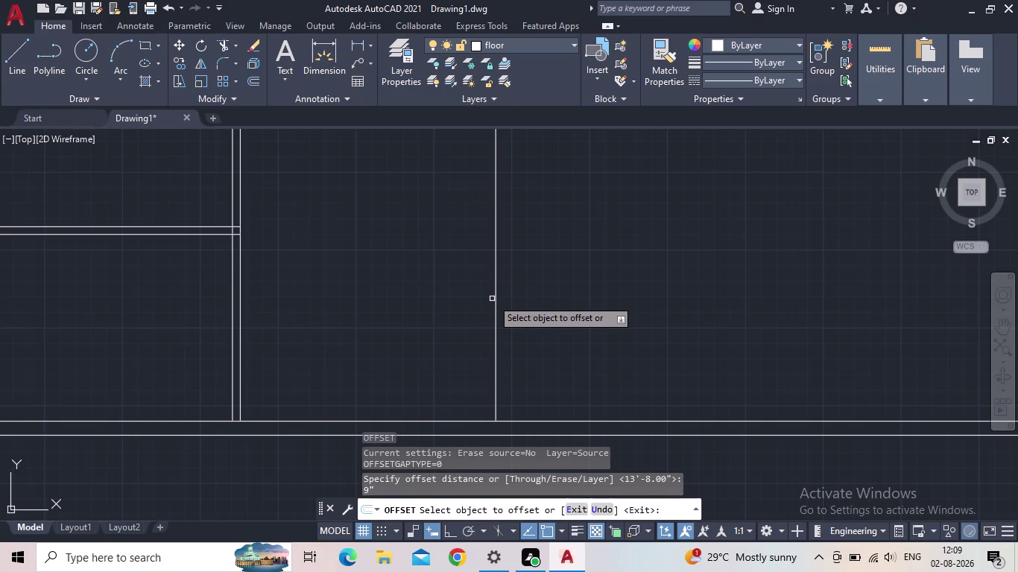
click(493, 298)
click(497, 300)
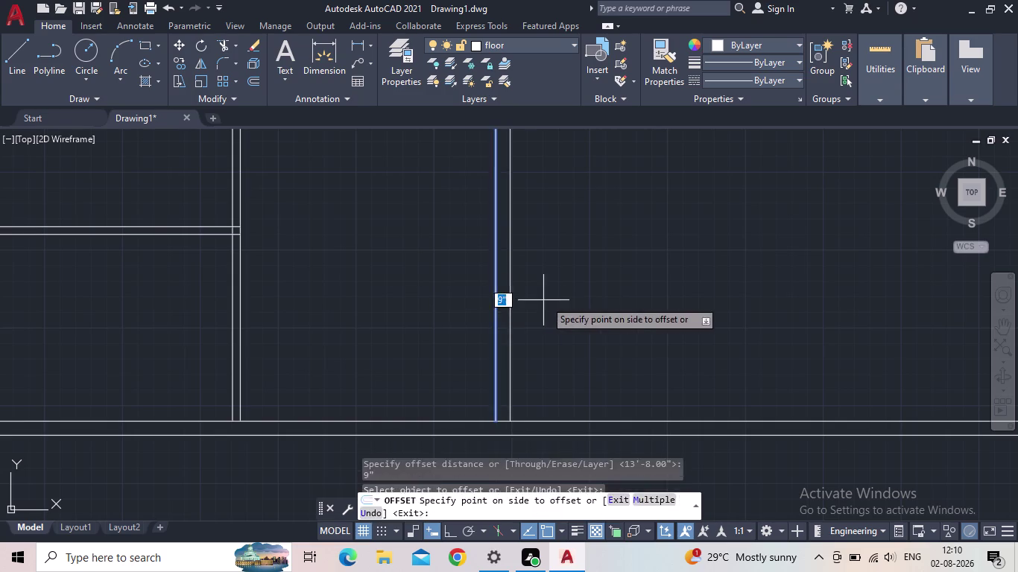
click(548, 300)
key(Escape)
middle_drag(356, 246, 360, 266)
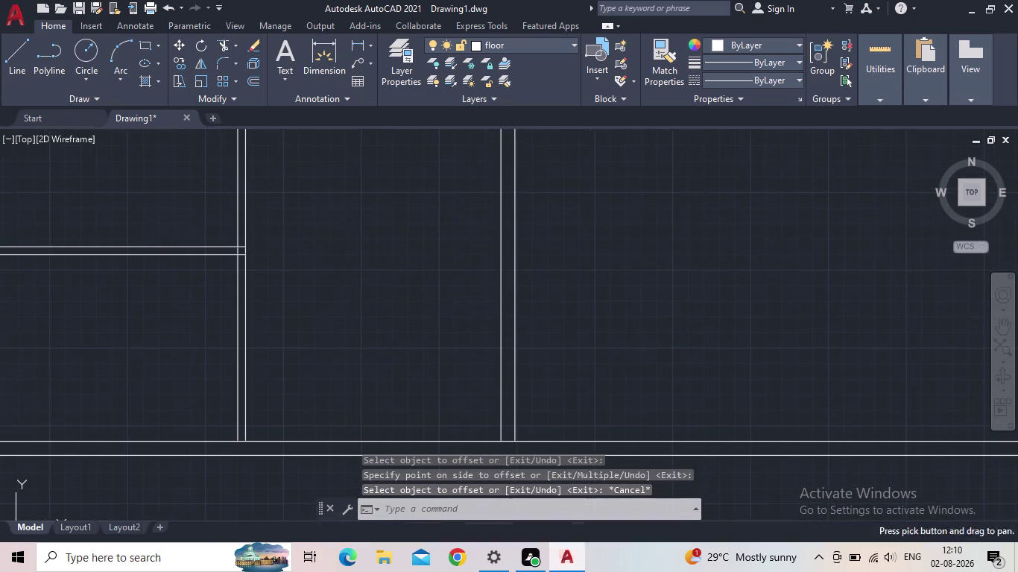
scroll(down, 3)
click(398, 375)
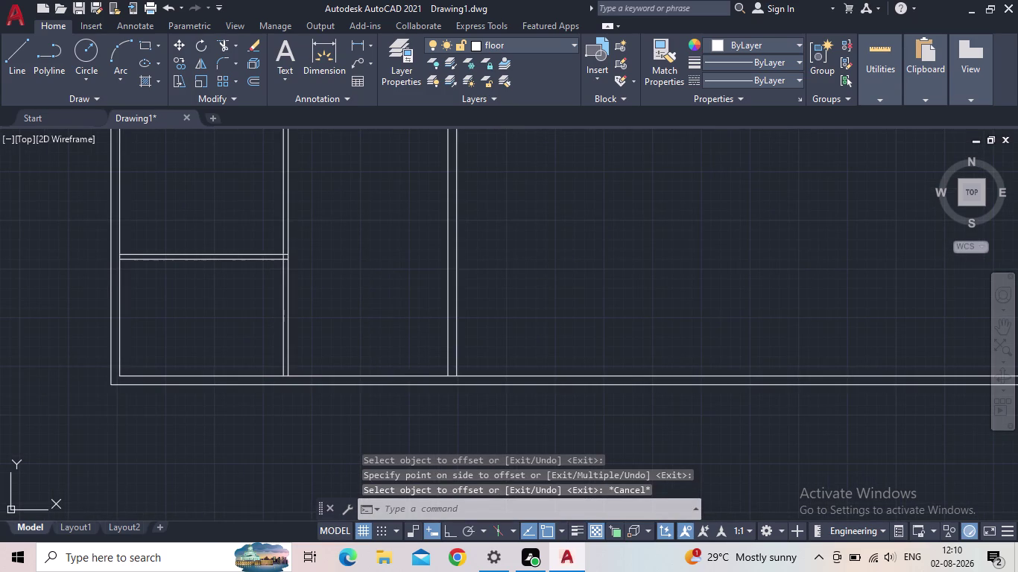
key(Escape)
Offset the bottom wall line 18 feet upward.
key(o)
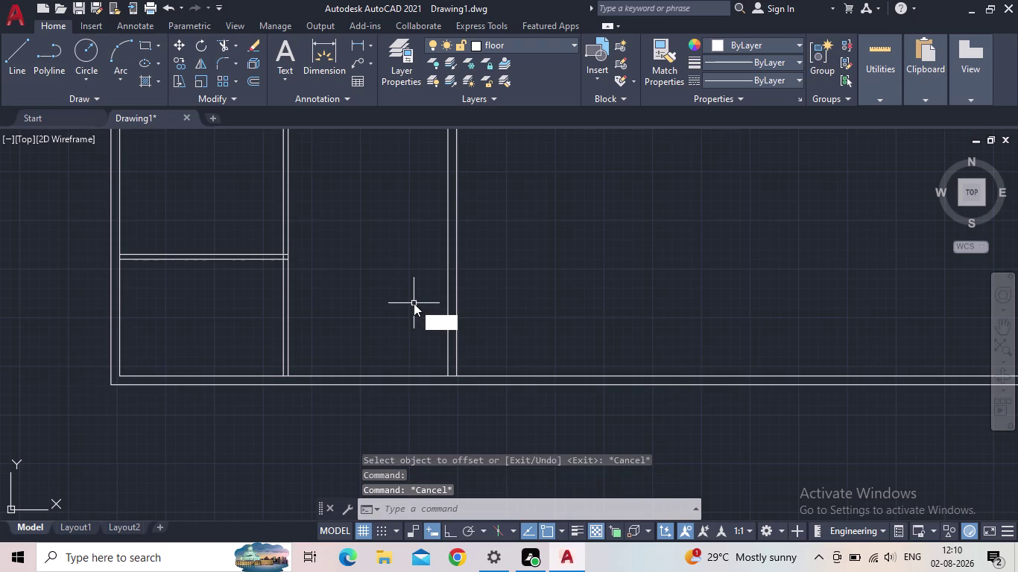
key(Return)
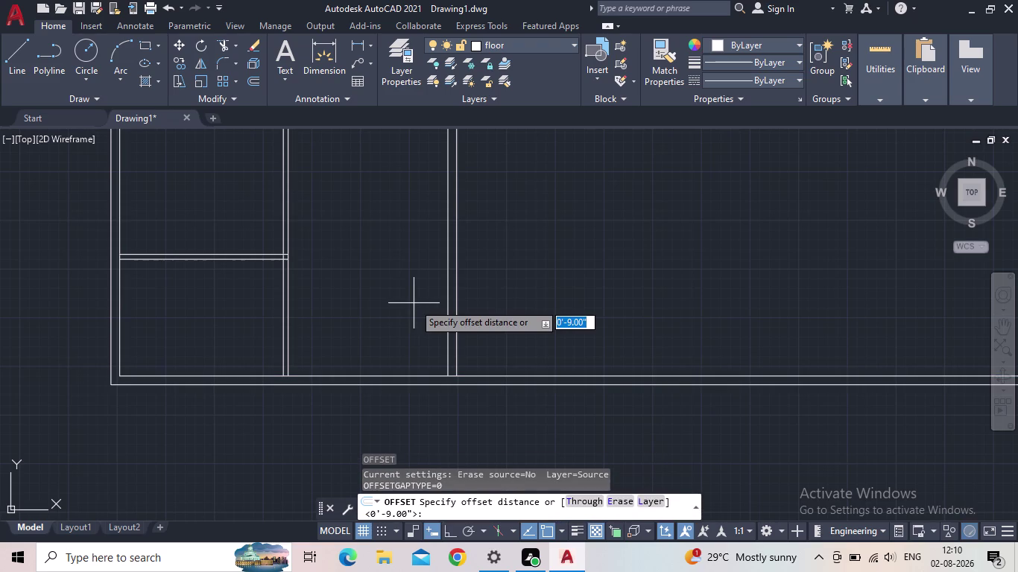
text(18)
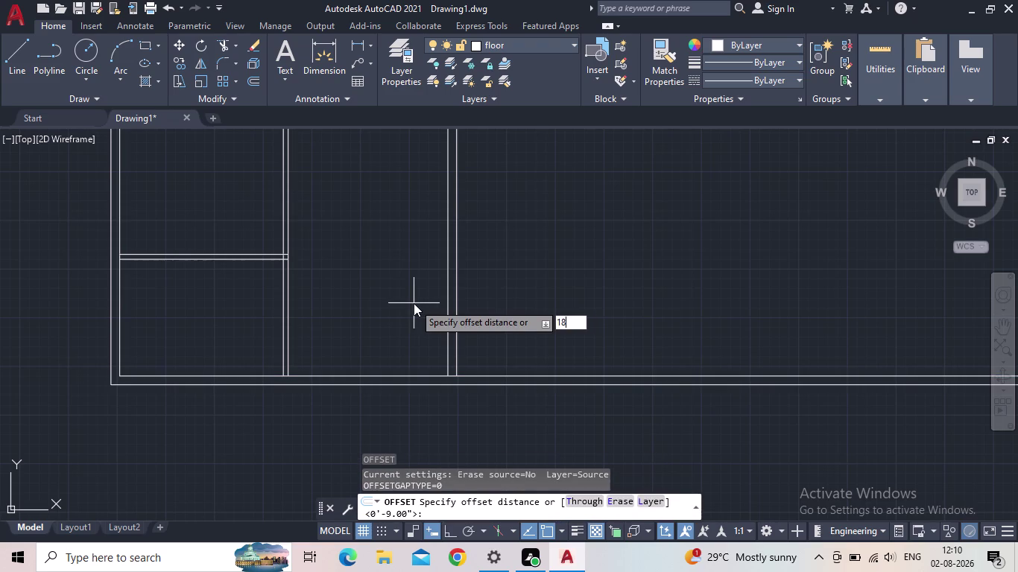
text(')
key(Return)
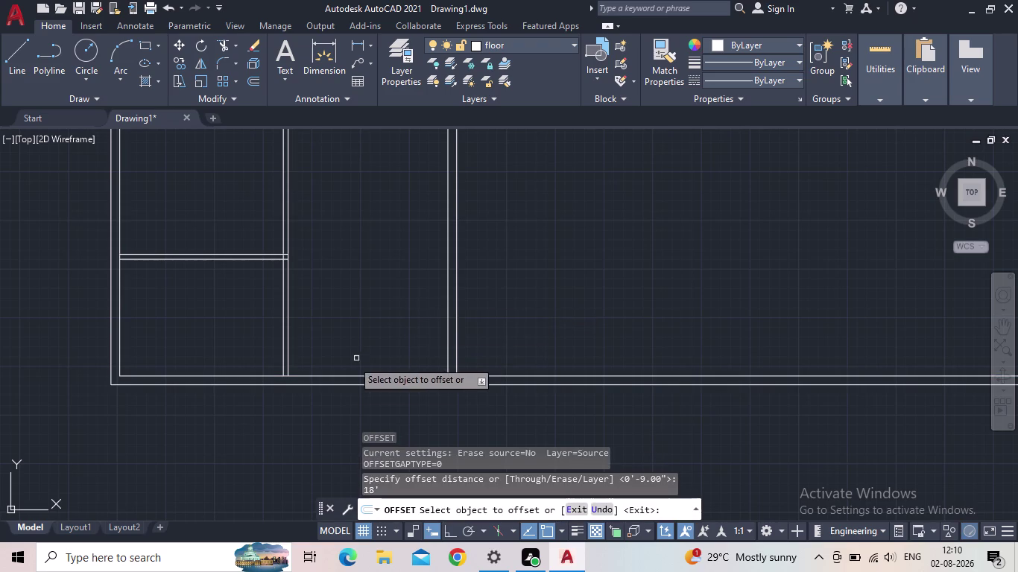
click(348, 376)
click(368, 228)
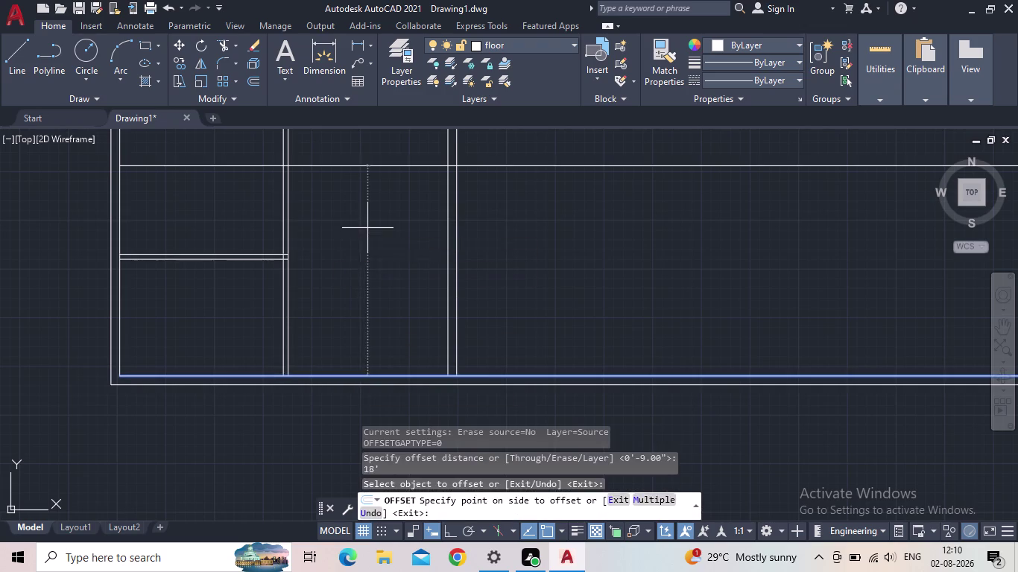
key(Escape)
Offset the new horizontal line 5 inches upward to form the double wall.
key(o)
key(Return)
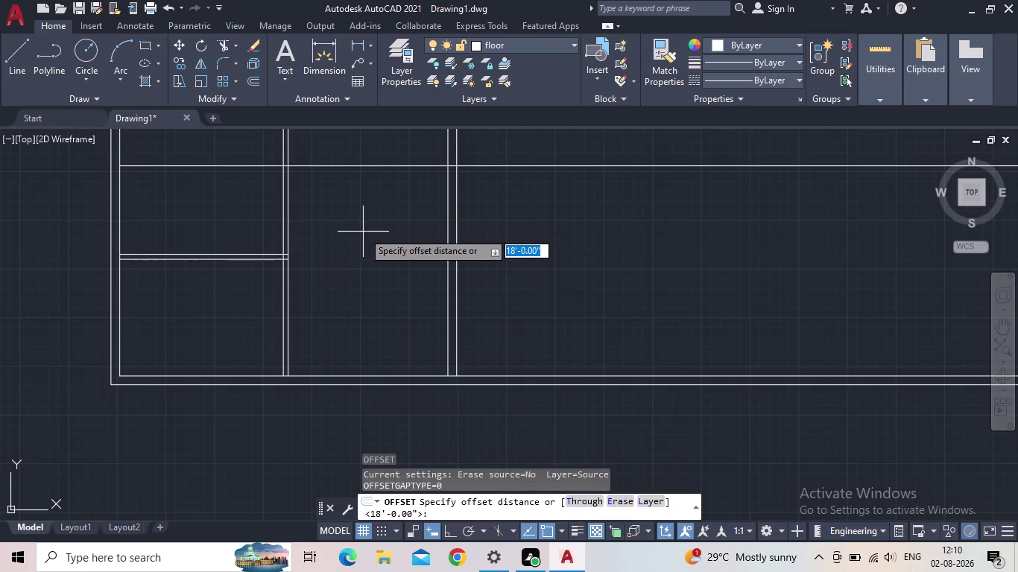
key(5)
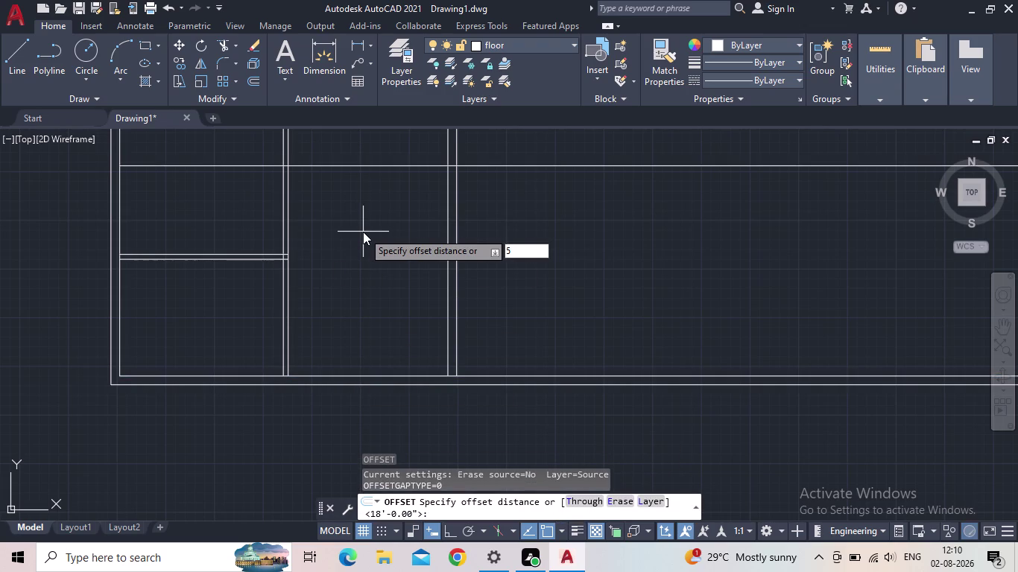
key(shift+quotedbl)
key(Return)
click(337, 165)
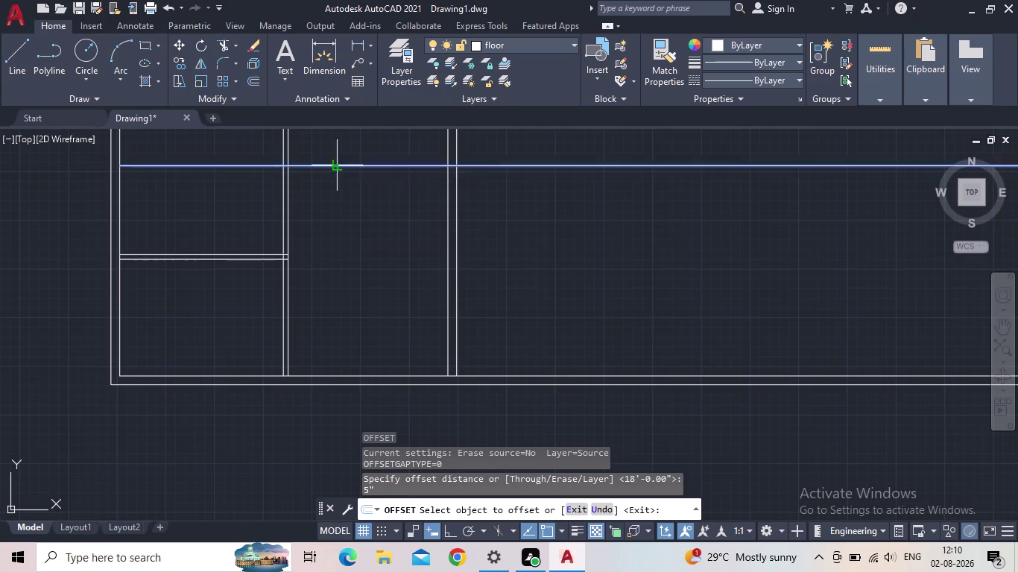
click(337, 136)
middle_drag(331, 173, 392, 285)
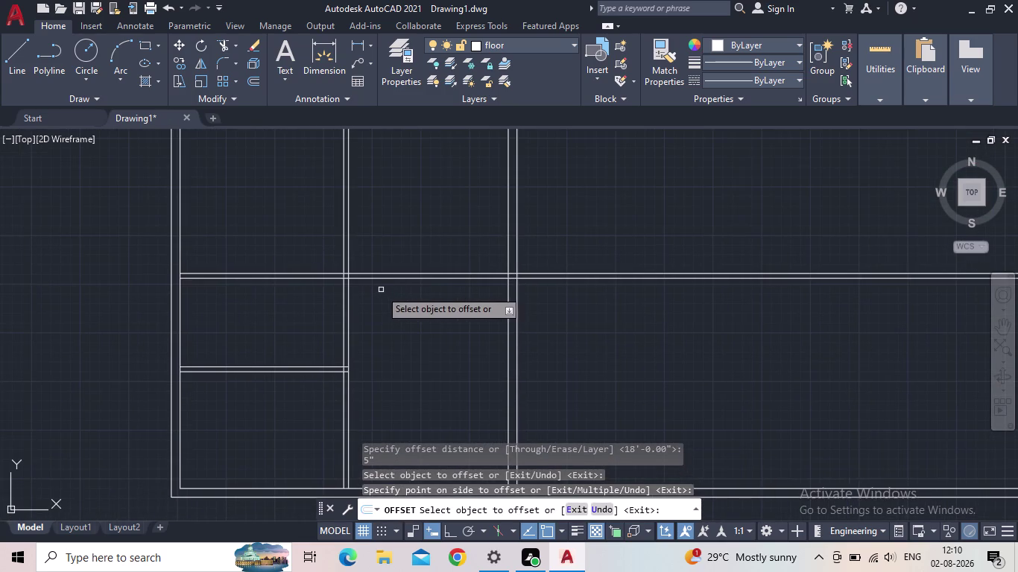
key(Escape)
scroll(down, 3)
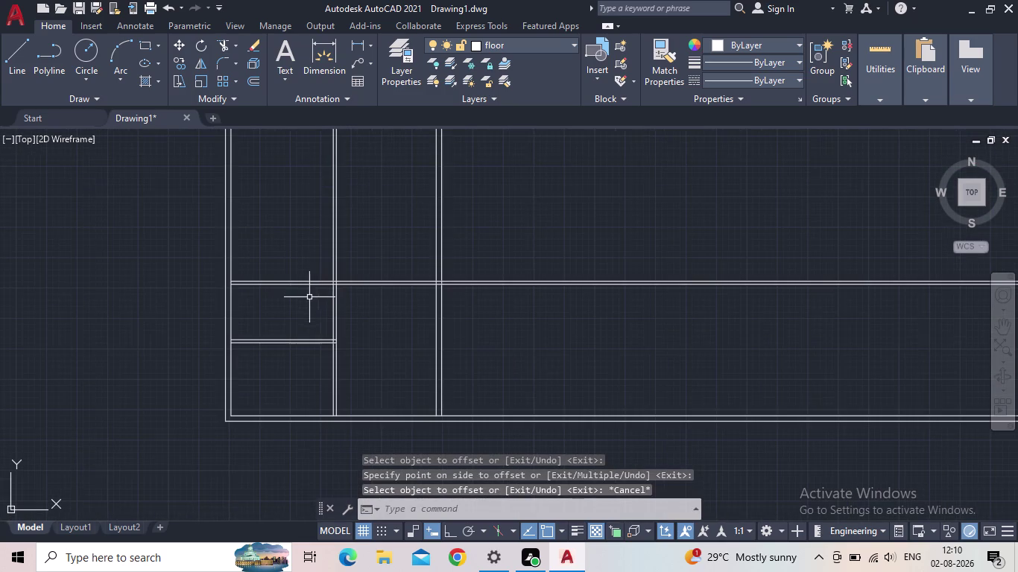
middle_click(305, 302)
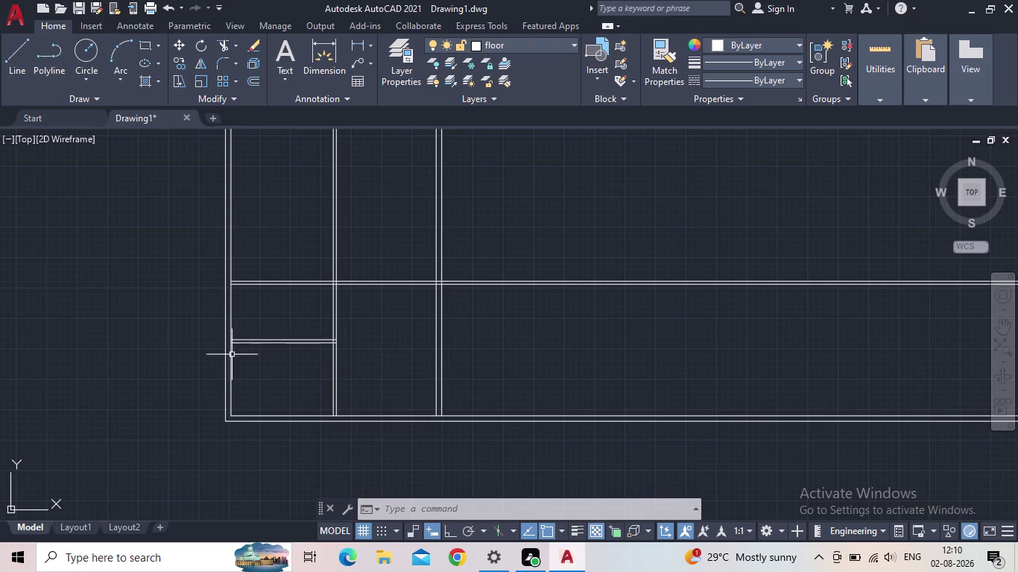
Offset the upper horizontal wall line 10 feet upward.
scroll(up, 3)
key(o)
key(Return)
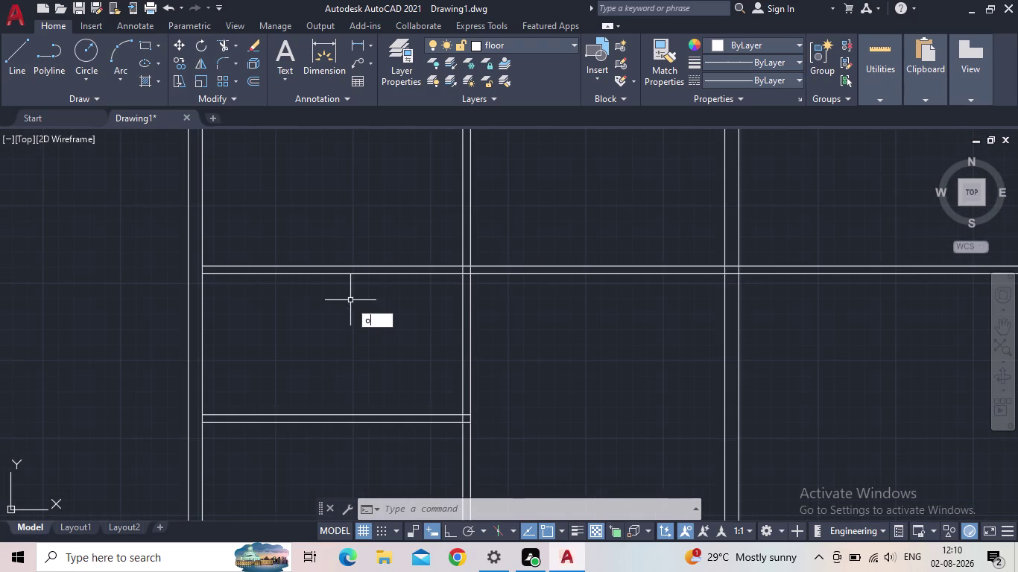
text(10)
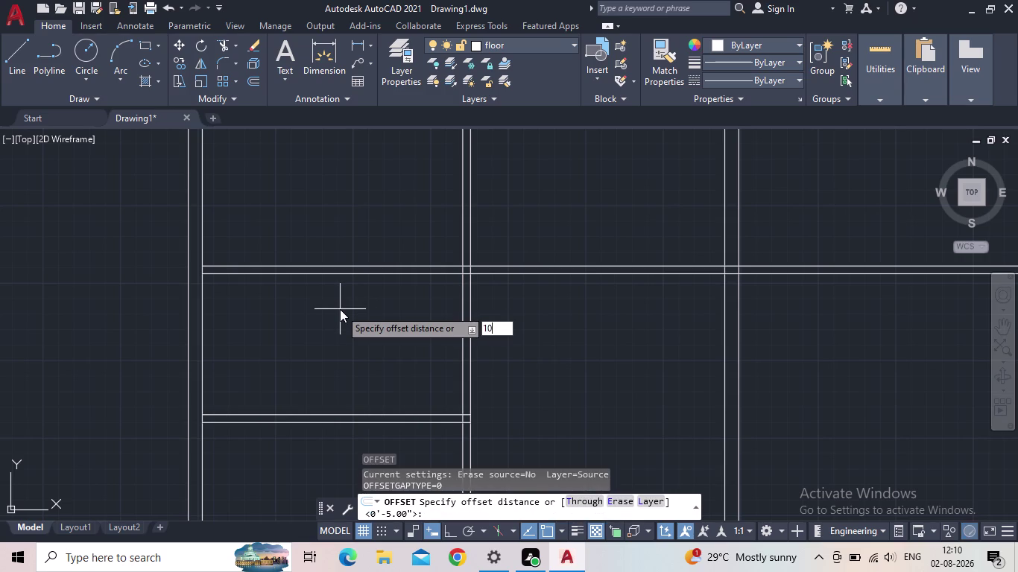
key(apostrophe)
key(Return)
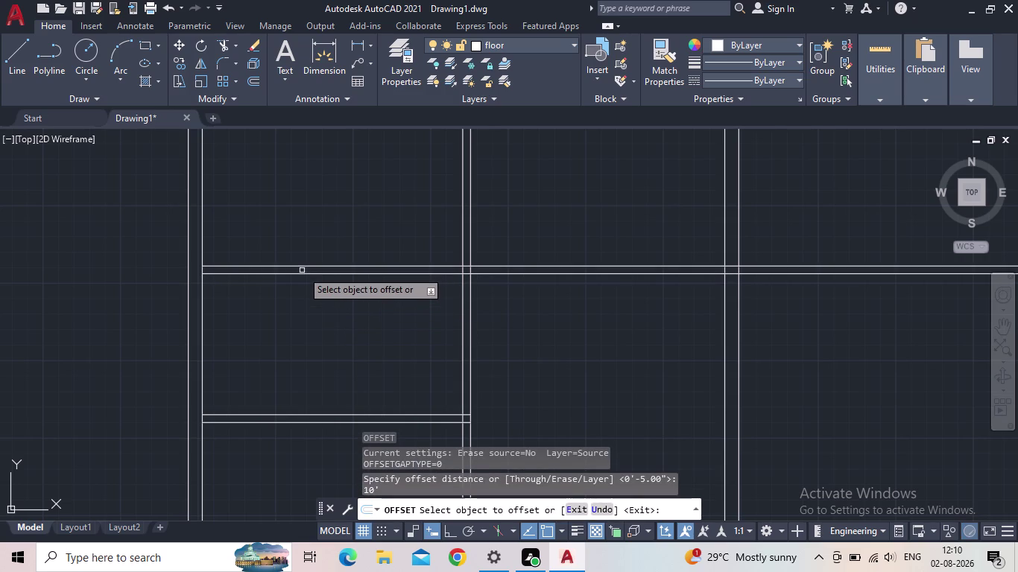
click(302, 266)
middle_drag(305, 179, 322, 314)
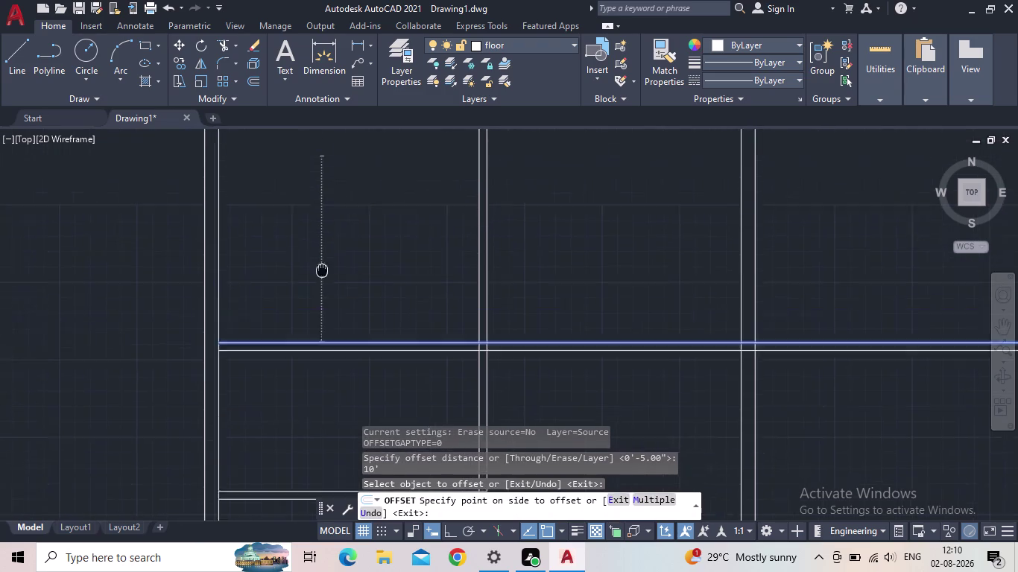
middle_drag(322, 315, 322, 410)
scroll(down, 3)
click(320, 352)
key(Escape)
Offset the new horizontal line 5 inches to form a double wall.
key(o)
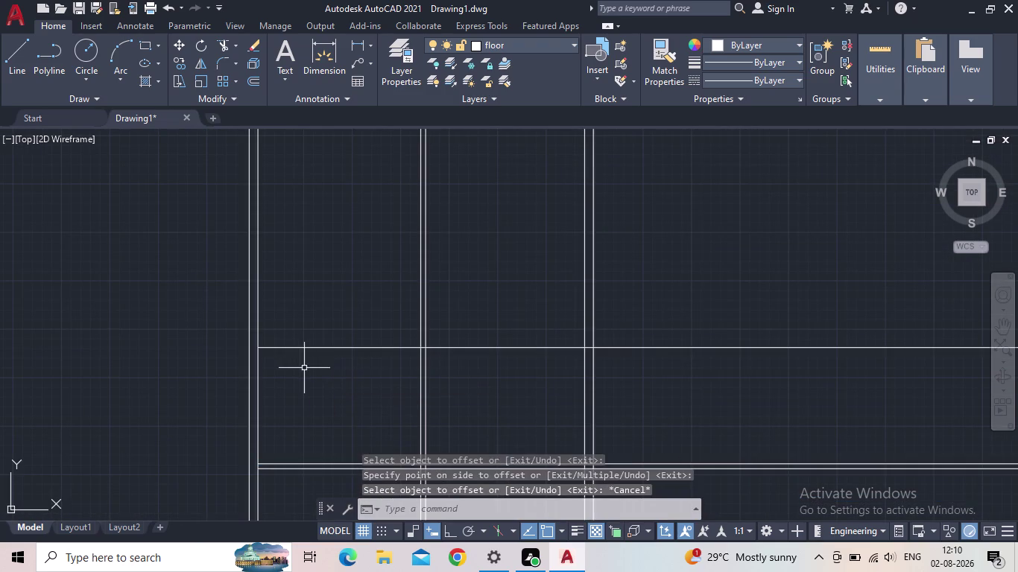
key(Return)
text(5")
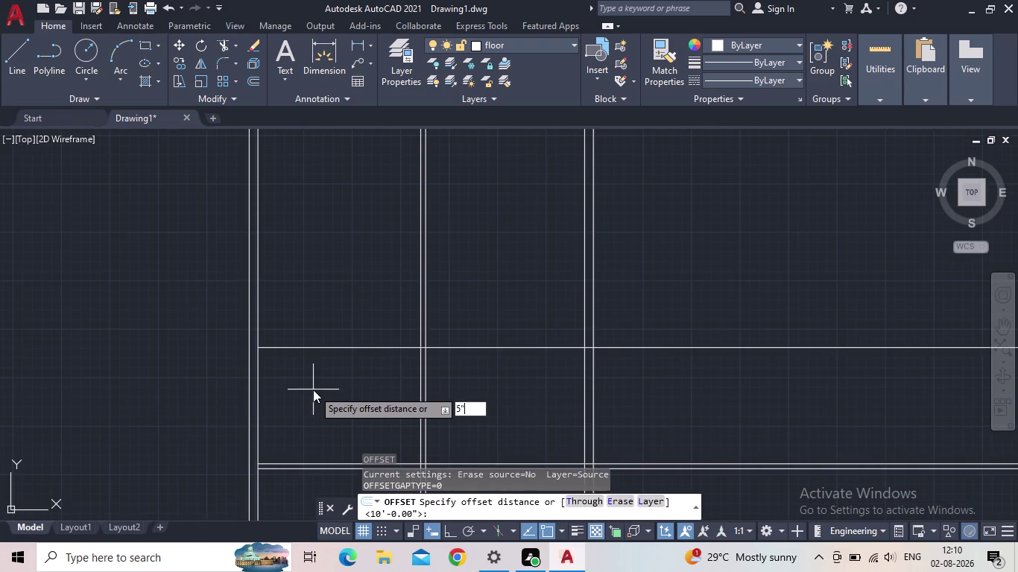
key(Return)
click(342, 347)
click(357, 304)
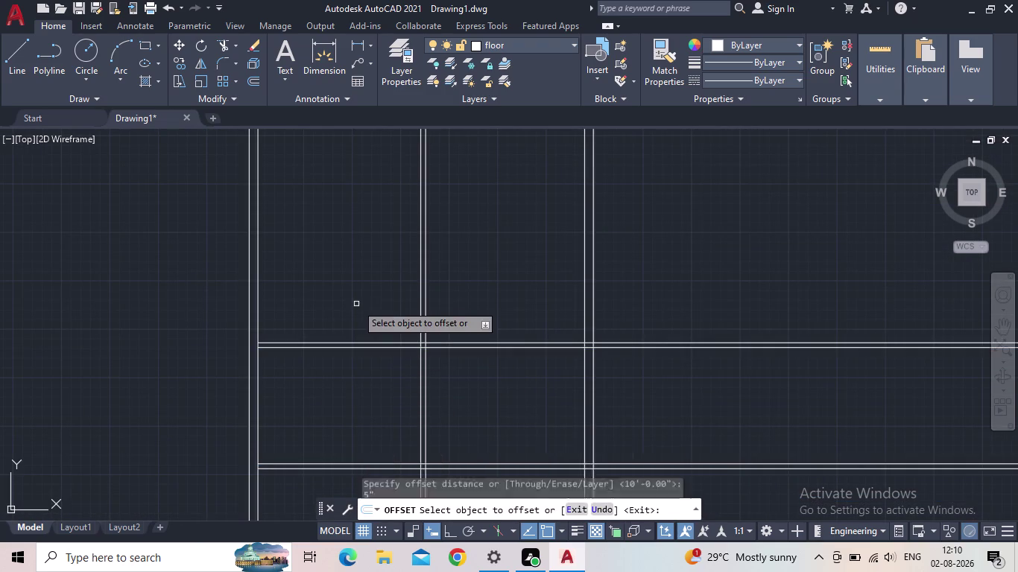
key(Escape)
Offset a vertical wall line 8 feet to the right.
scroll(down, 3)
middle_drag(378, 394, 387, 338)
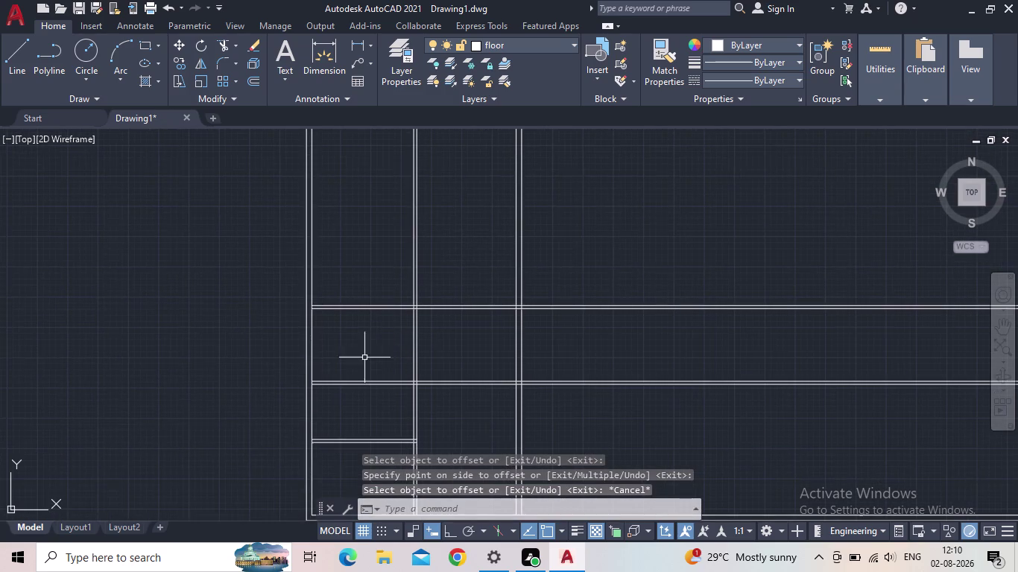
scroll(up, 3)
key(o)
key(Return)
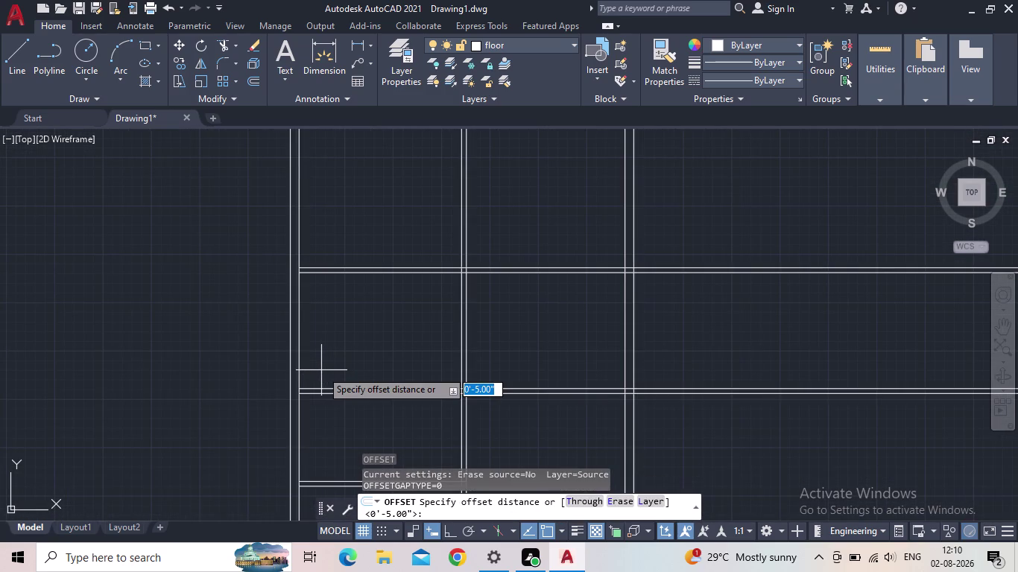
text(8')
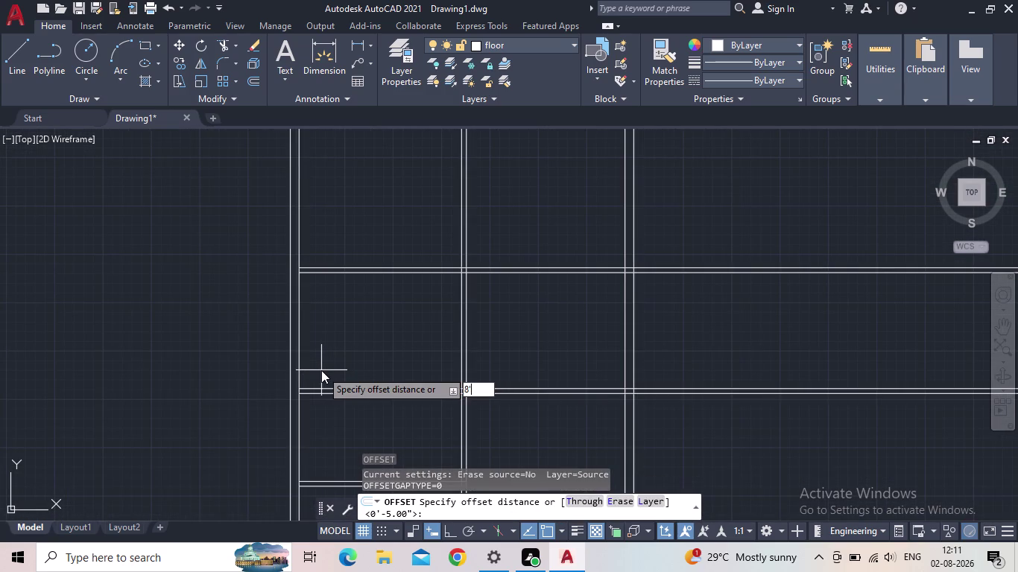
key(Return)
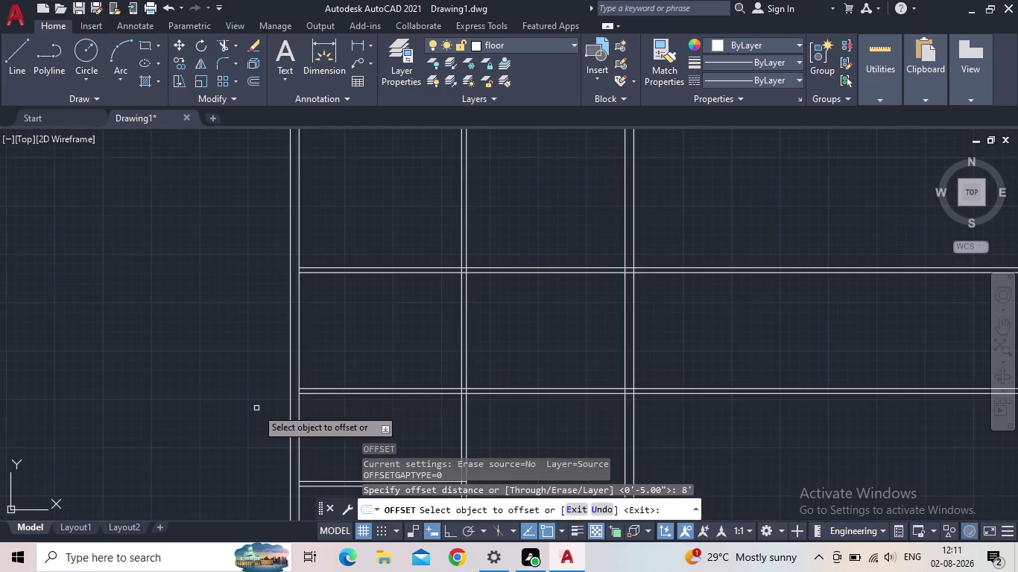
click(298, 355)
click(432, 343)
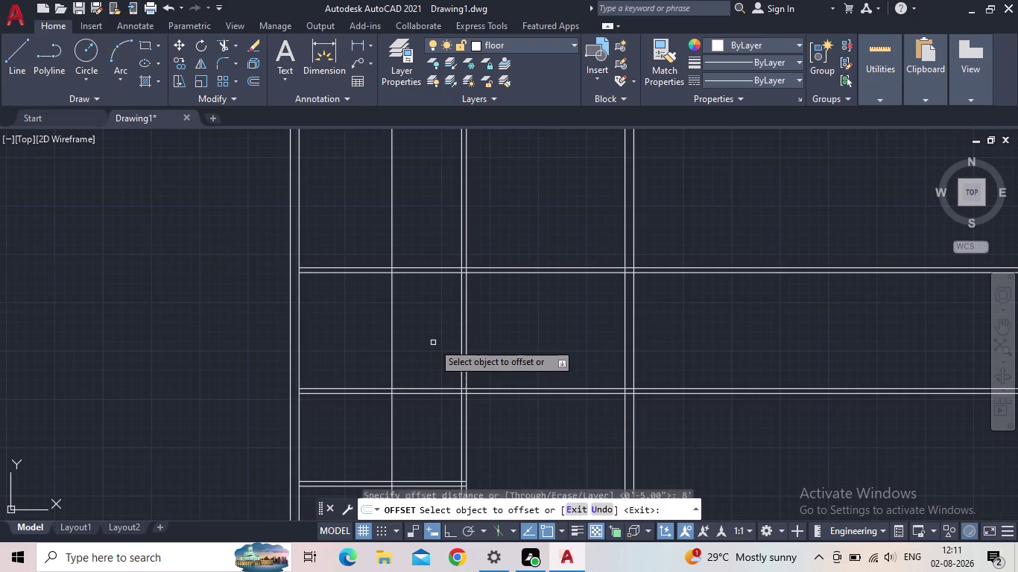
key(Escape)
Start trimming with a fence across the wall lines, then cancel.
key(t)
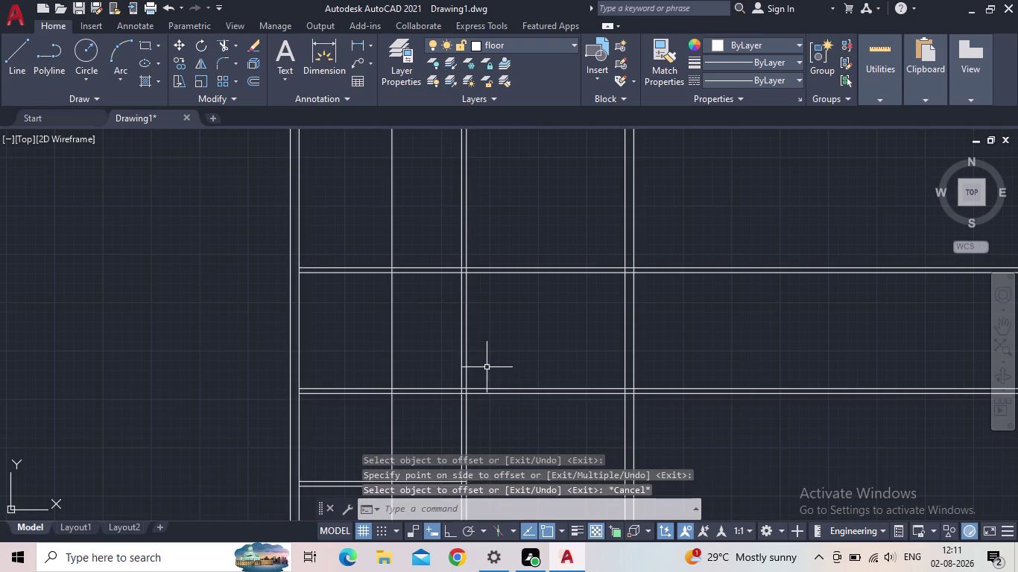
key(r)
key(space)
click(489, 356)
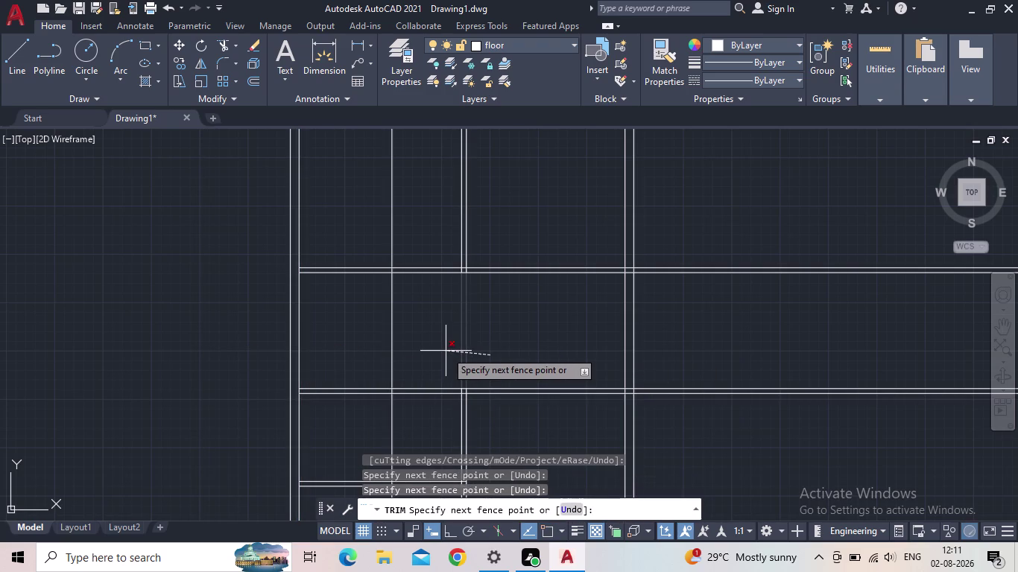
middle_drag(453, 348, 476, 314)
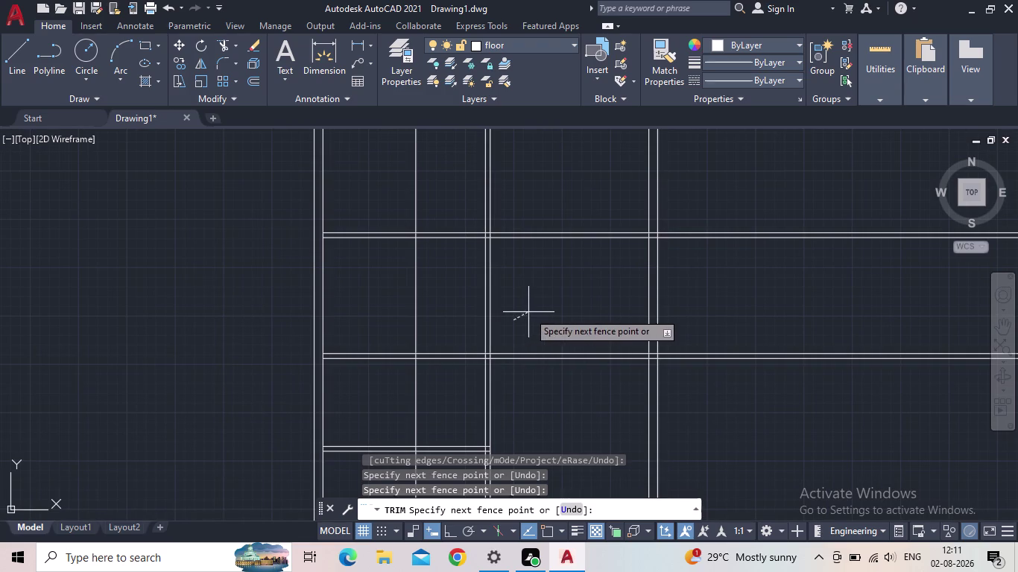
click(528, 311)
scroll(down, 3)
middle_drag(469, 362, 462, 301)
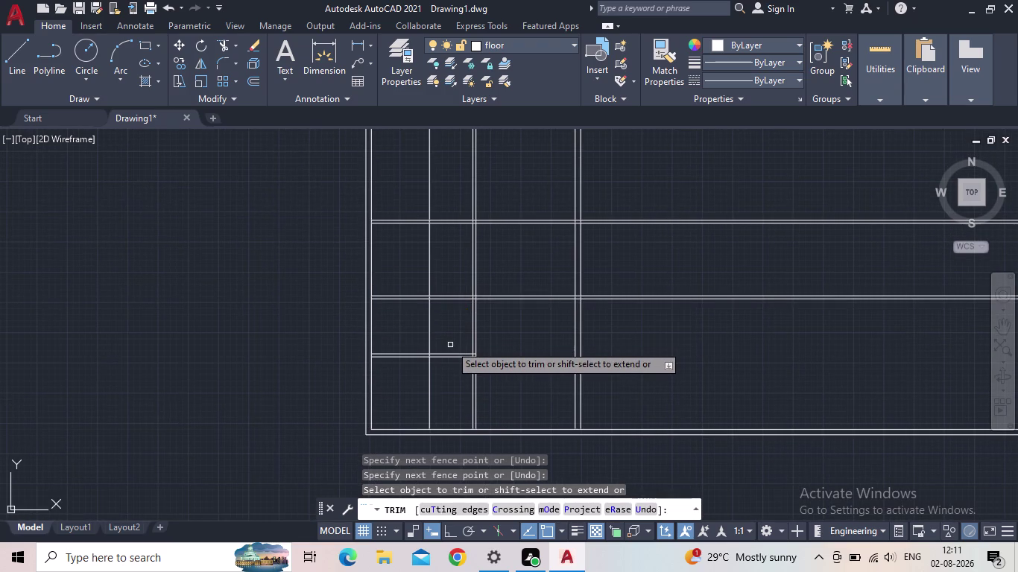
key(Escape)
middle_drag(428, 332, 438, 379)
scroll(up, 3)
Begin another offset with a 5-inch distance.
key(o)
key(Return)
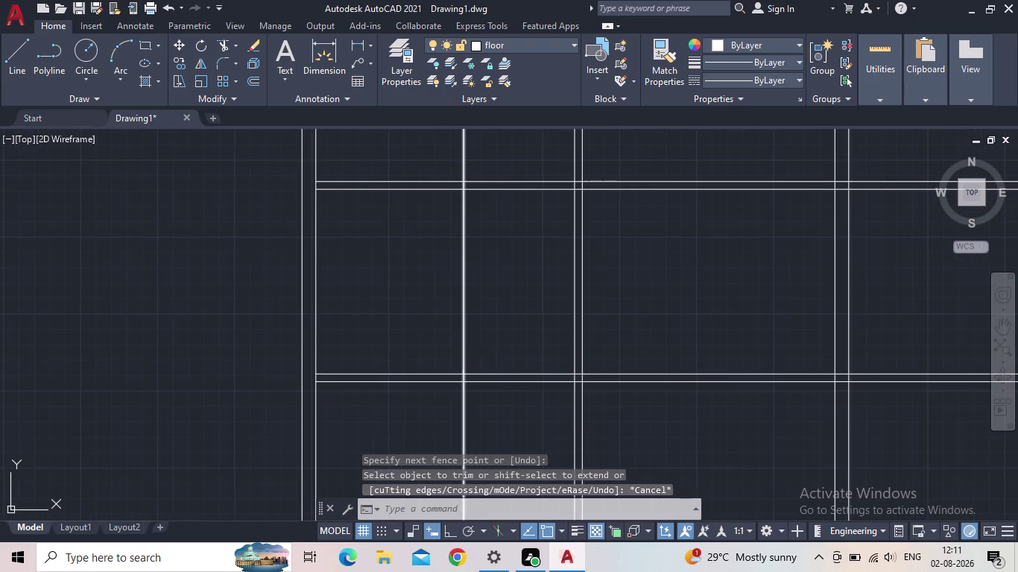
text(5")
key(Return)
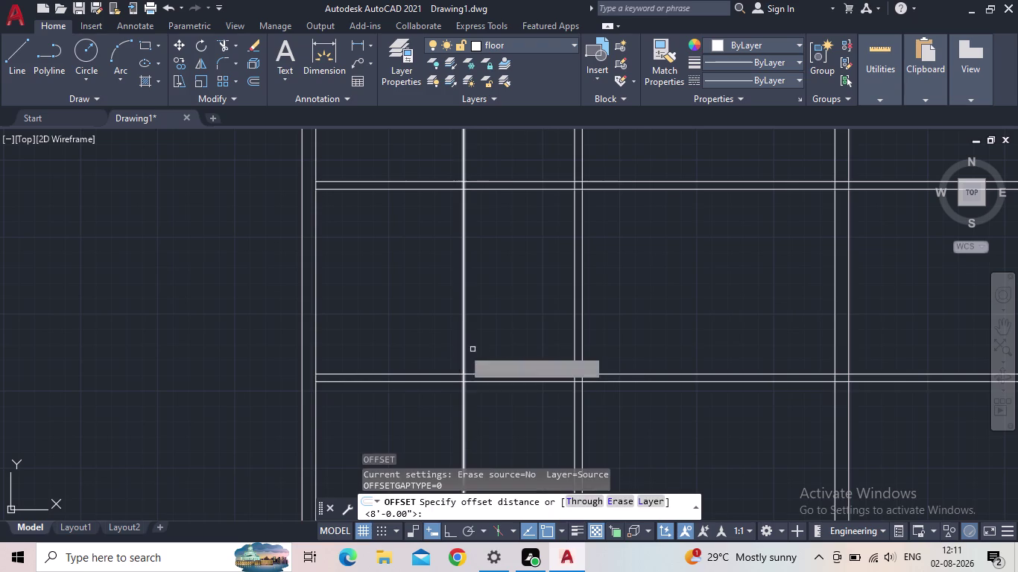
click(465, 315)
click(531, 313)
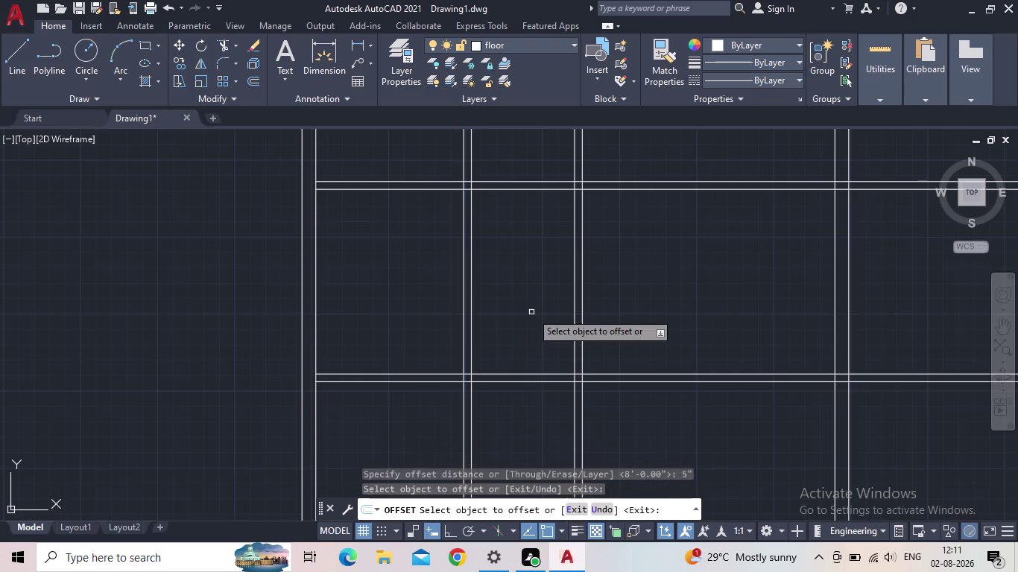
key(Escape)
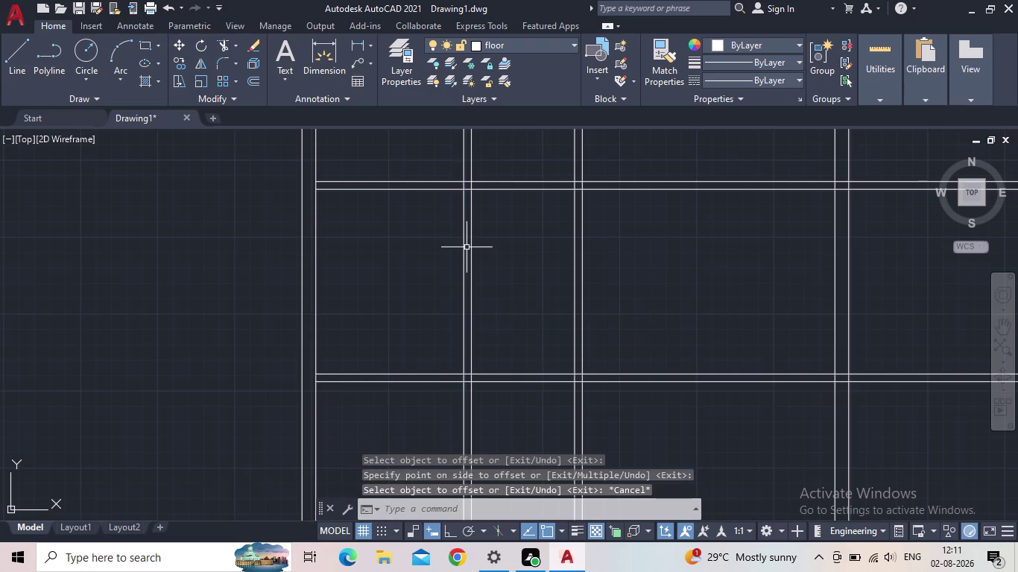
scroll(down, 3)
middle_drag(469, 247, 499, 233)
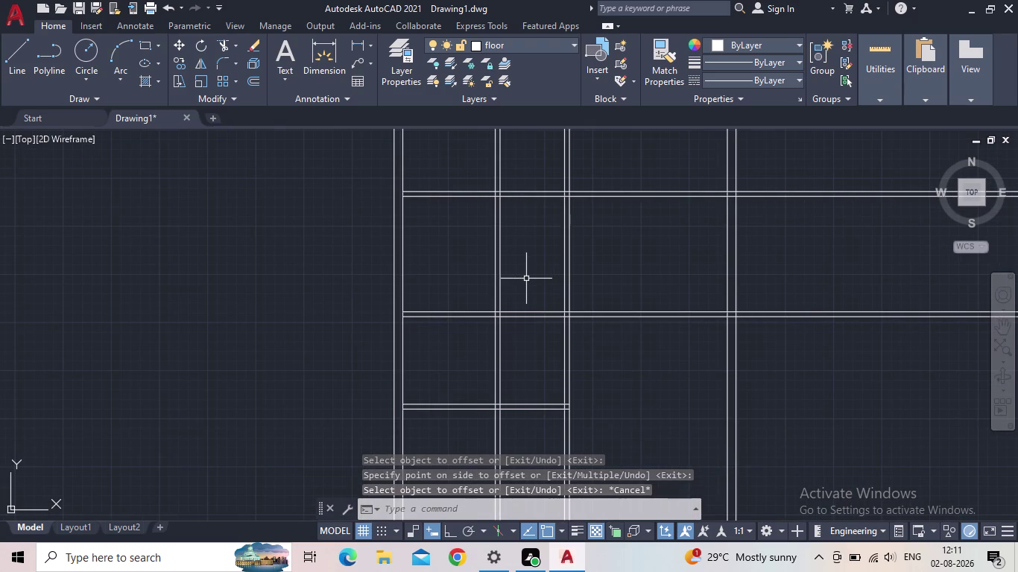
text(tr)
key(Return)
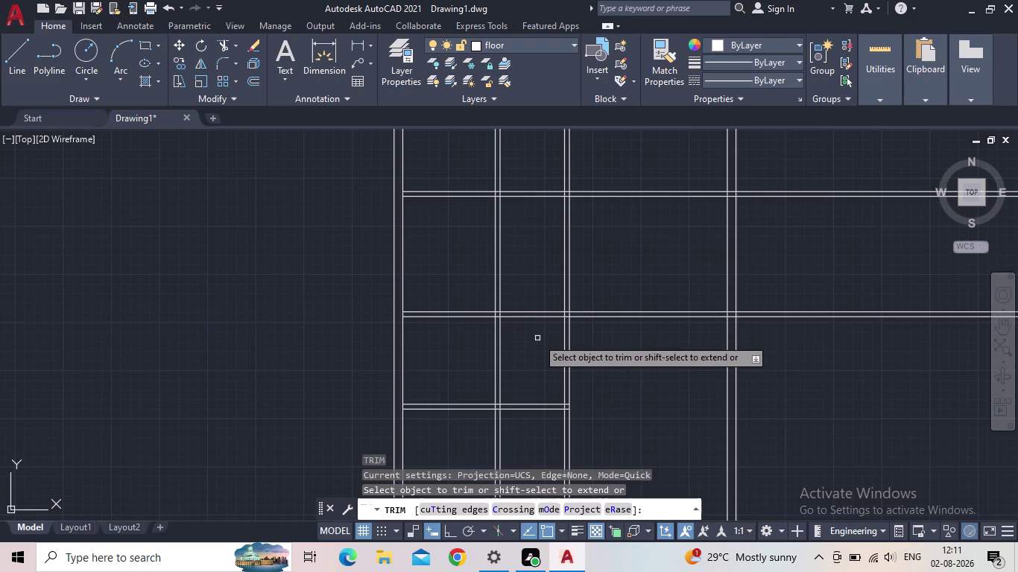
key(Escape)
scroll(down, 3)
middle_drag(534, 331, 524, 328)
scroll(up, 3)
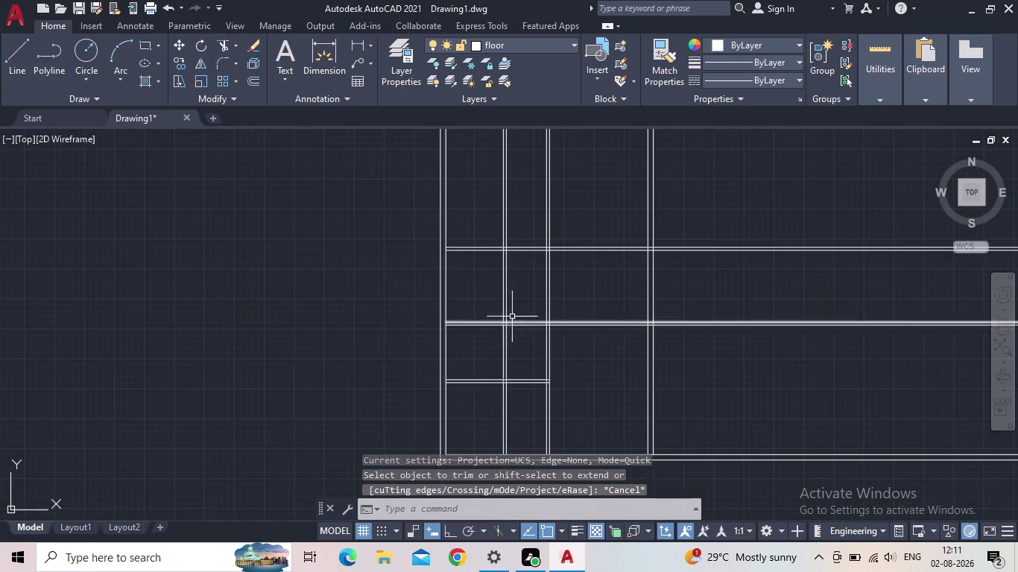
middle_drag(477, 289, 476, 334)
scroll(up, 3)
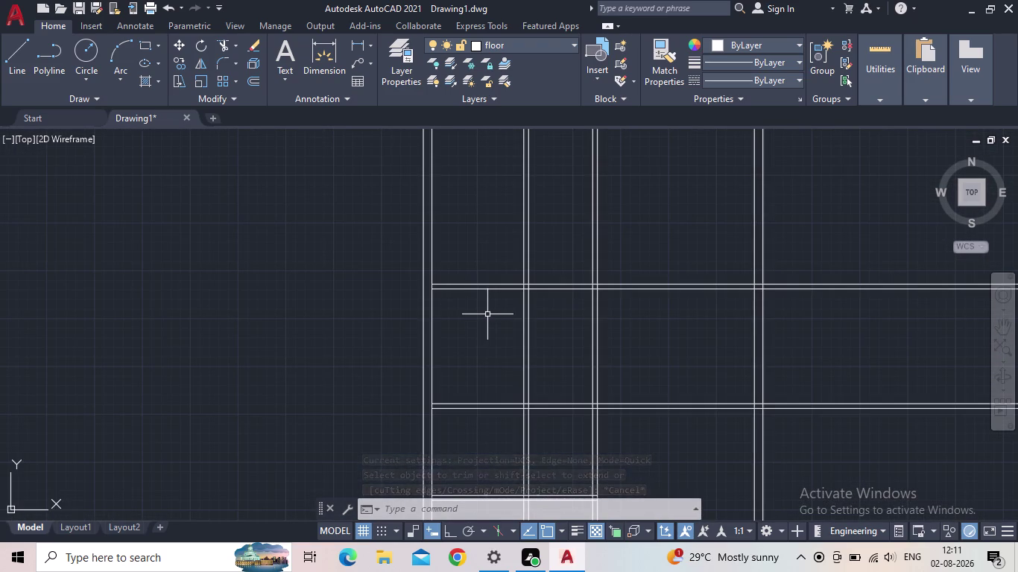
Offset the top horizontal wall line 10 feet upward.
key(o)
key(Return)
text(10)
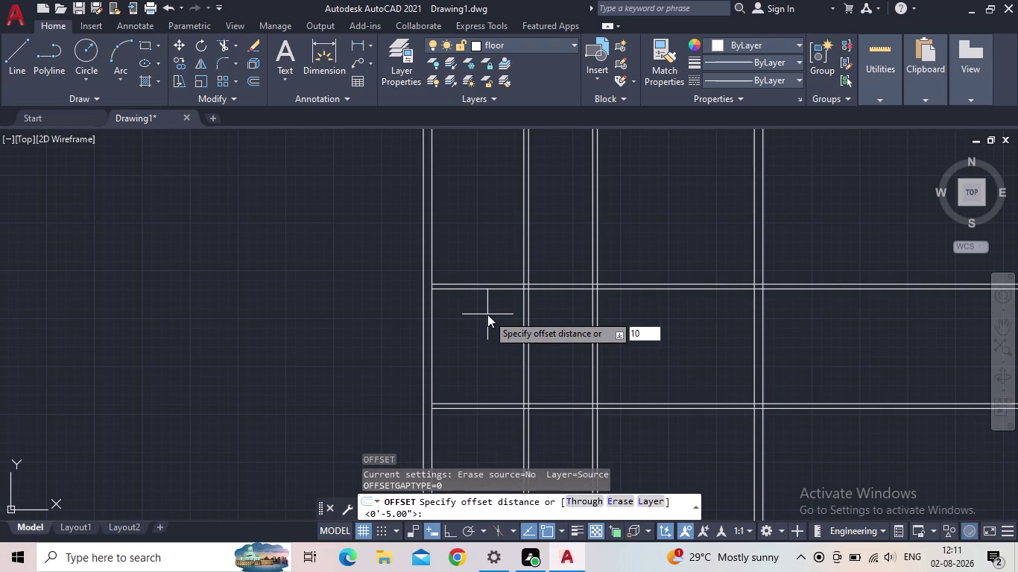
key(apostrophe)
key(Return)
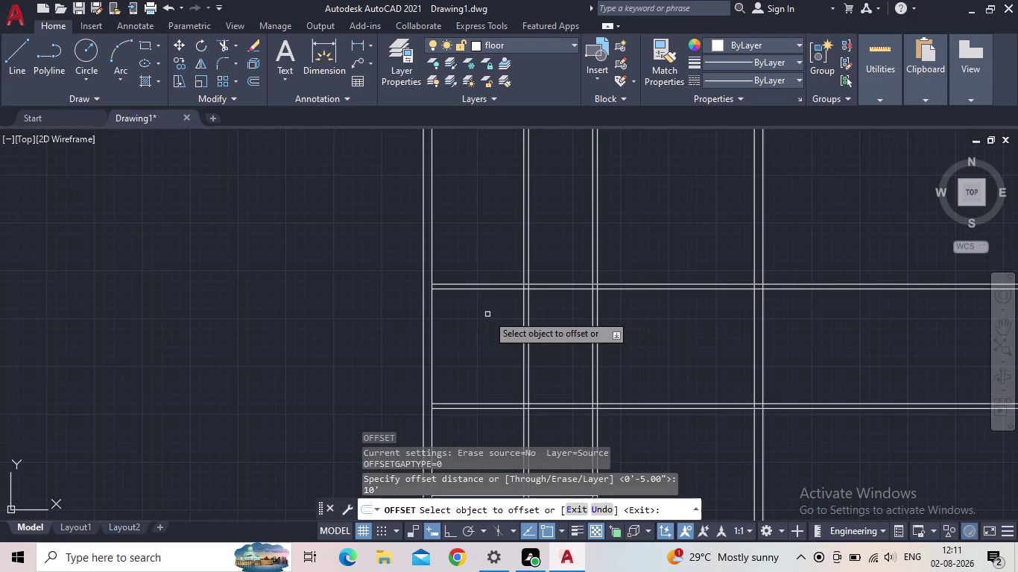
click(487, 285)
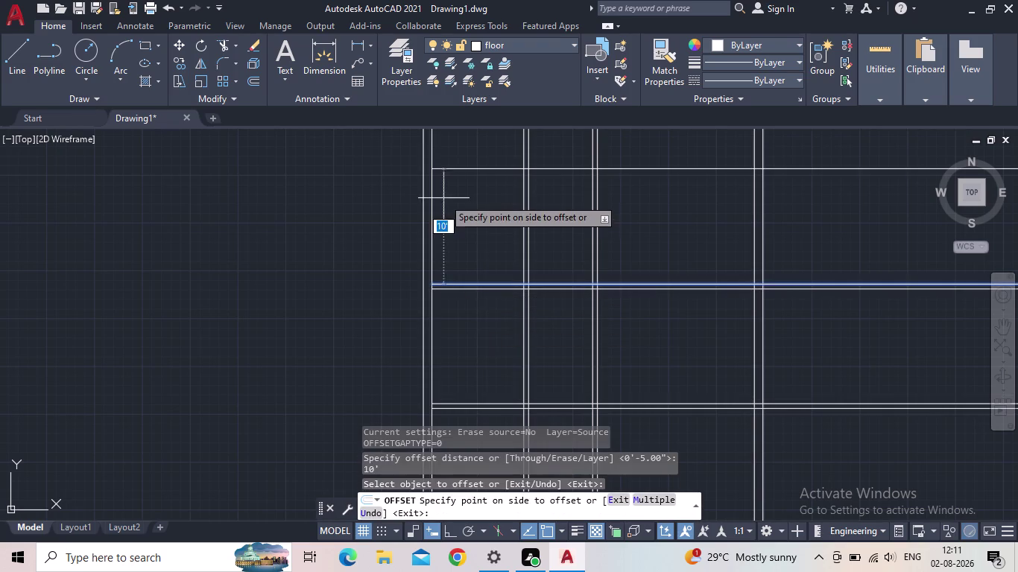
middle_drag(450, 201, 439, 232)
click(461, 222)
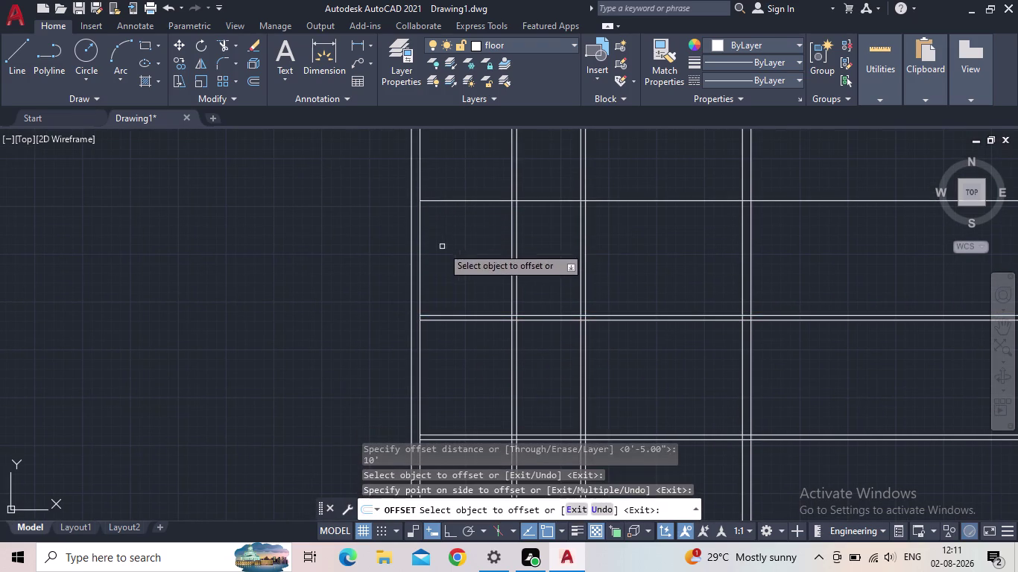
key(Escape)
Offset that new line 9 inches upward to double the wall.
key(o)
key(Return)
text(9)
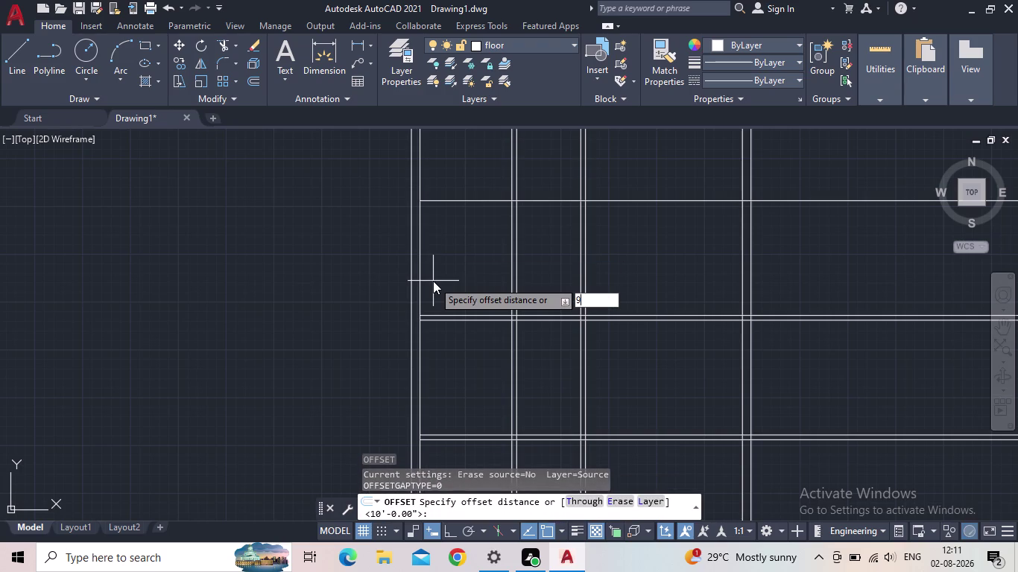
text(")
key(Return)
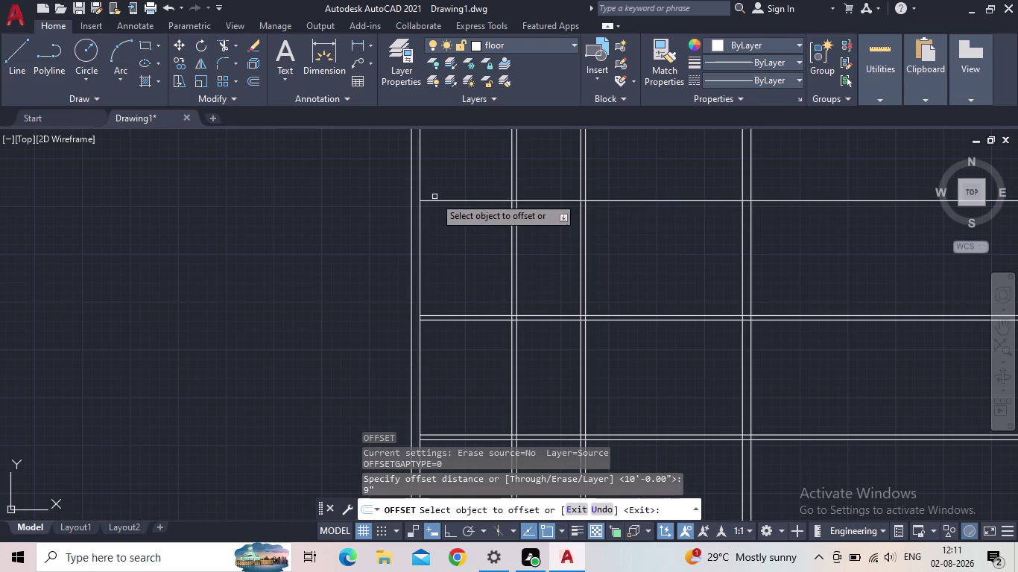
click(441, 201)
click(440, 168)
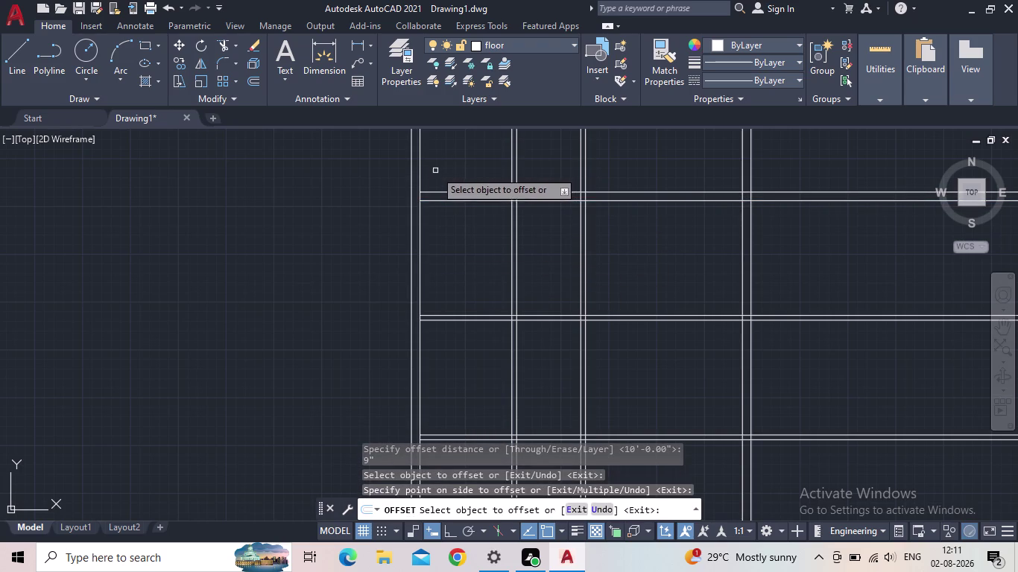
key(Escape)
scroll(down, 3)
middle_drag(470, 244, 424, 246)
middle_drag(424, 246, 295, 270)
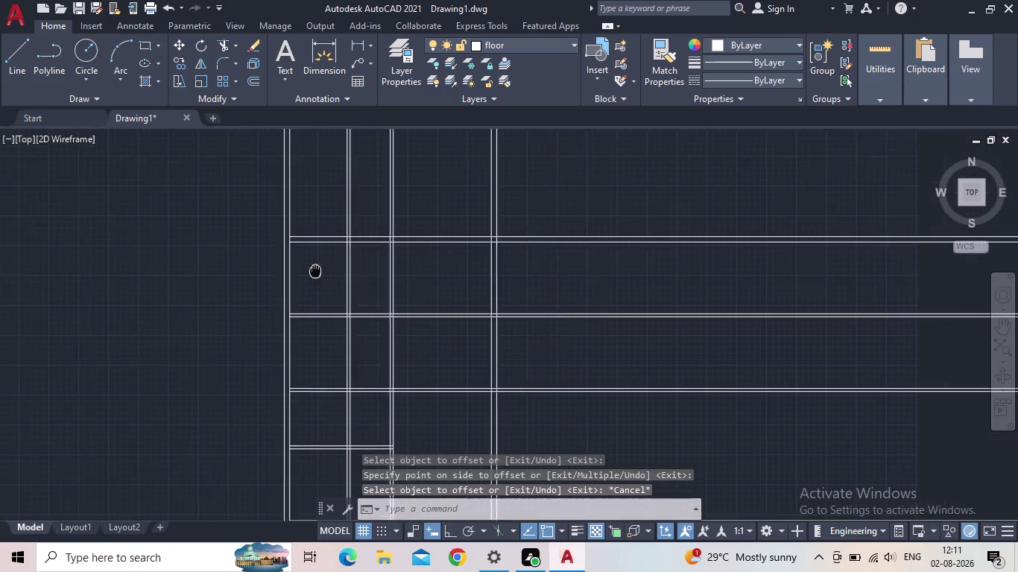
Trim the wall line ends overshooting the top outer walls using fence cuts.
middle_drag(295, 270, 271, 270)
key(t)
key(r)
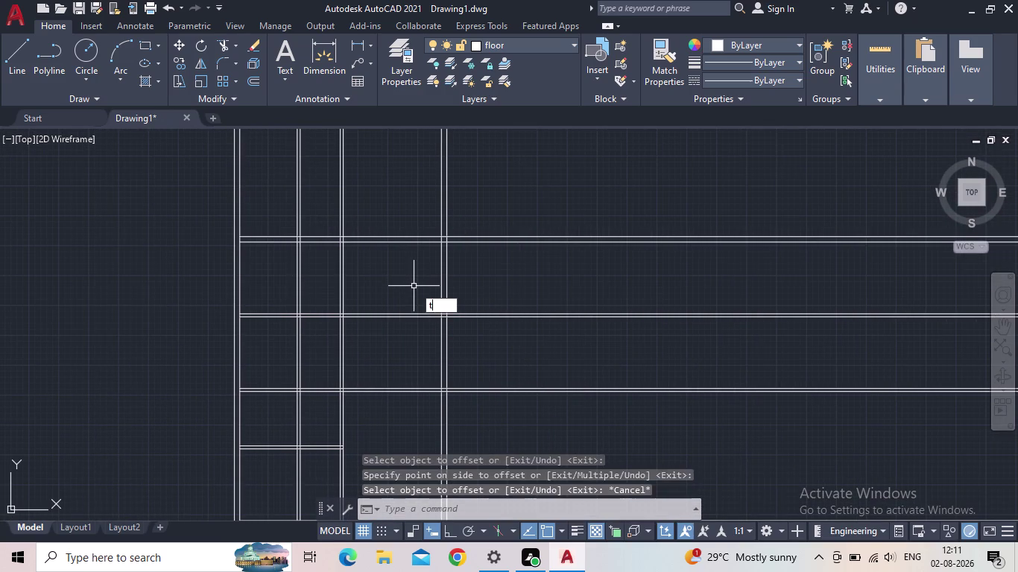
key(space)
drag(528, 419, 513, 392)
click(485, 178)
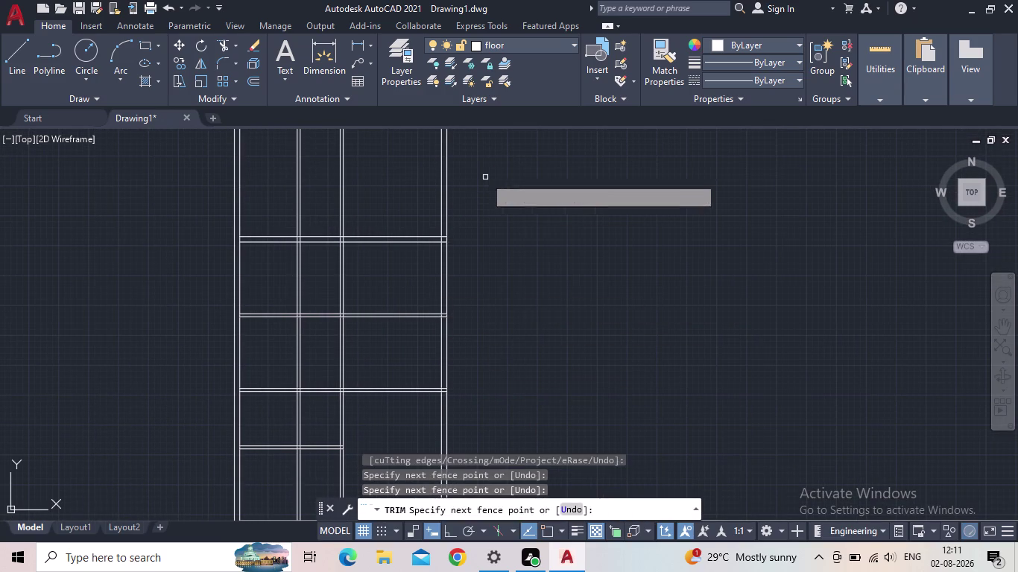
click(485, 178)
drag(460, 177, 170, 189)
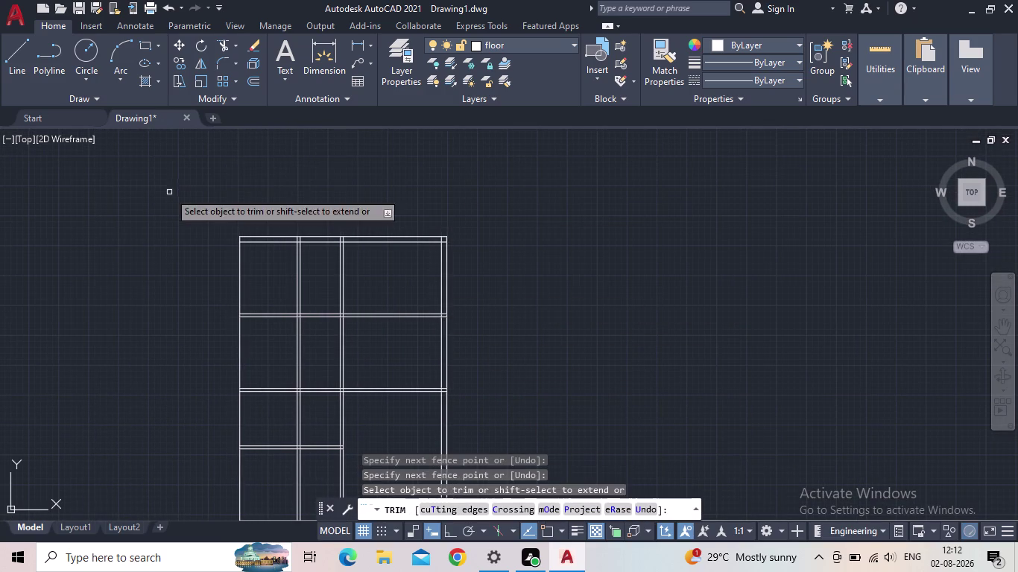
scroll(down, 3)
middle_drag(222, 189, 222, 158)
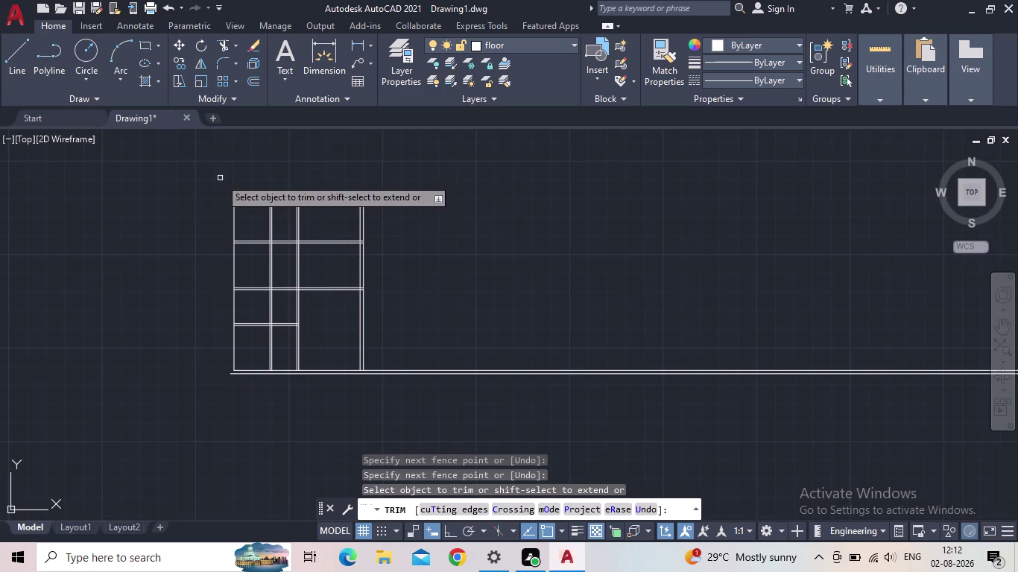
key(Escape)
scroll(up, 3)
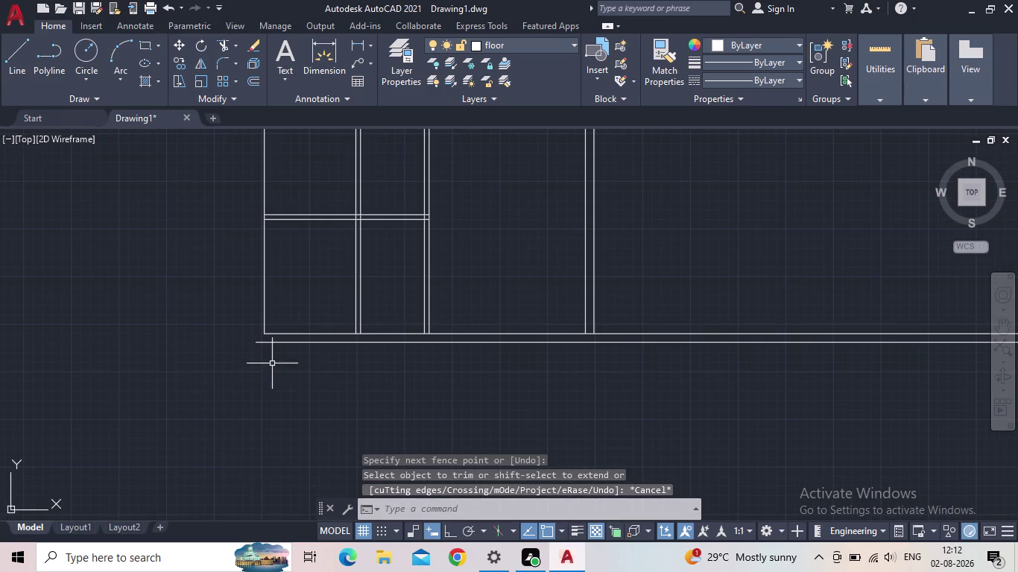
key(o)
key(Return)
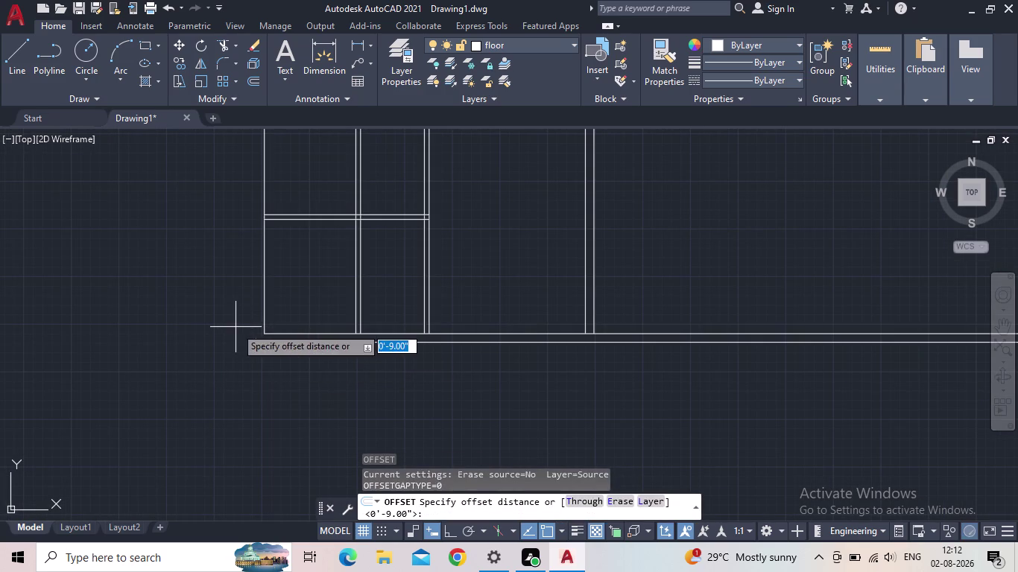
Offset the left outer wall line 9 inches outward.
key(Escape)
middle_drag(248, 332, 283, 397)
scroll(down, 3)
scroll(down, 3)
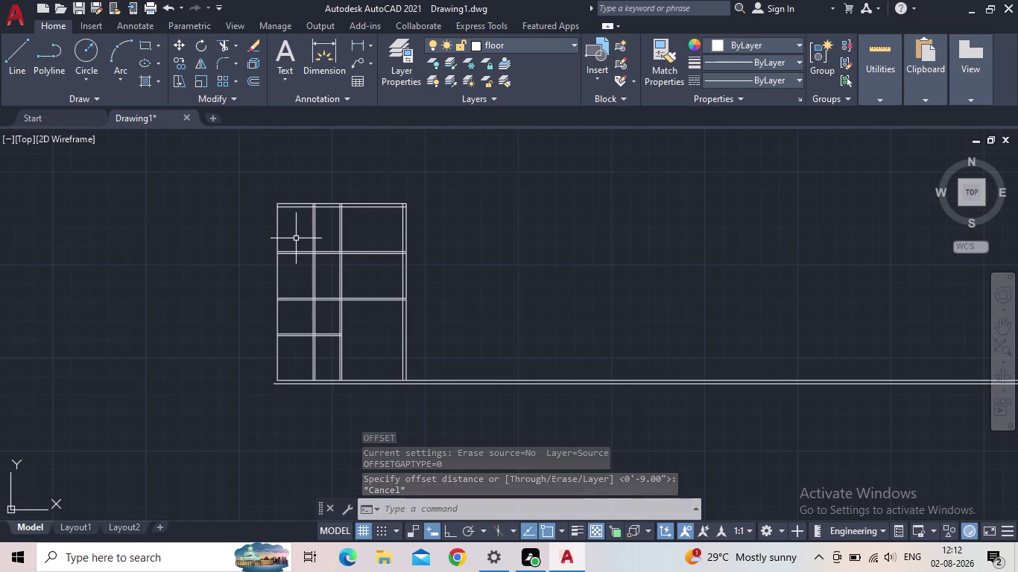
key(o)
key(Return)
key(9)
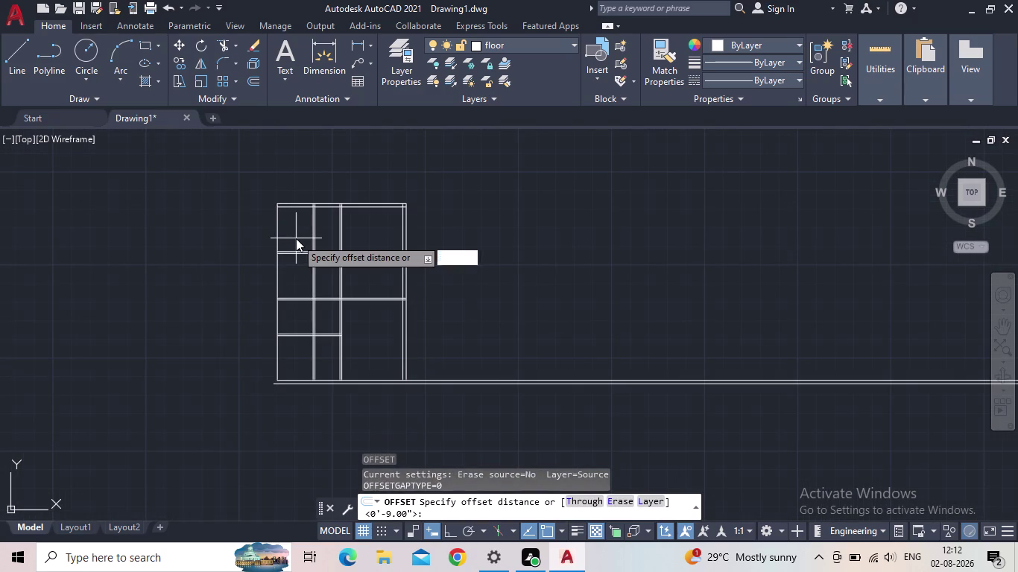
key(shift+quotedbl)
key(Return)
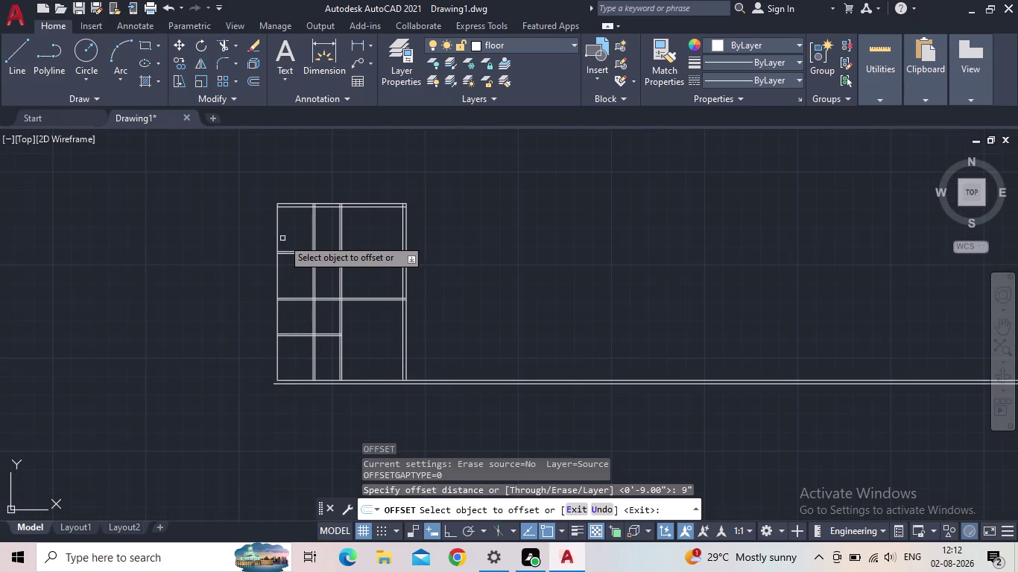
click(277, 237)
click(260, 243)
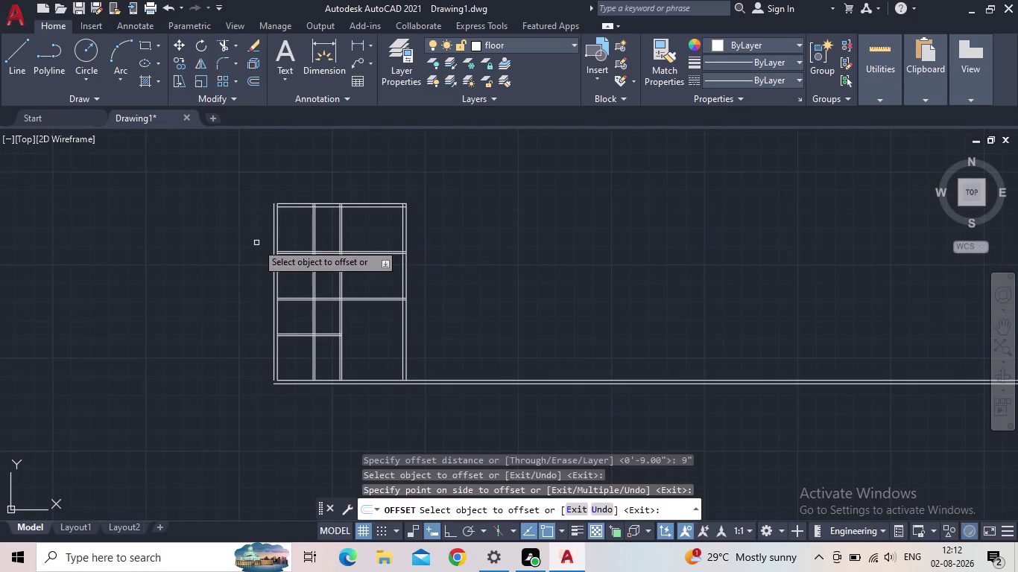
key(Escape)
scroll(up, 3)
scroll(up, 3)
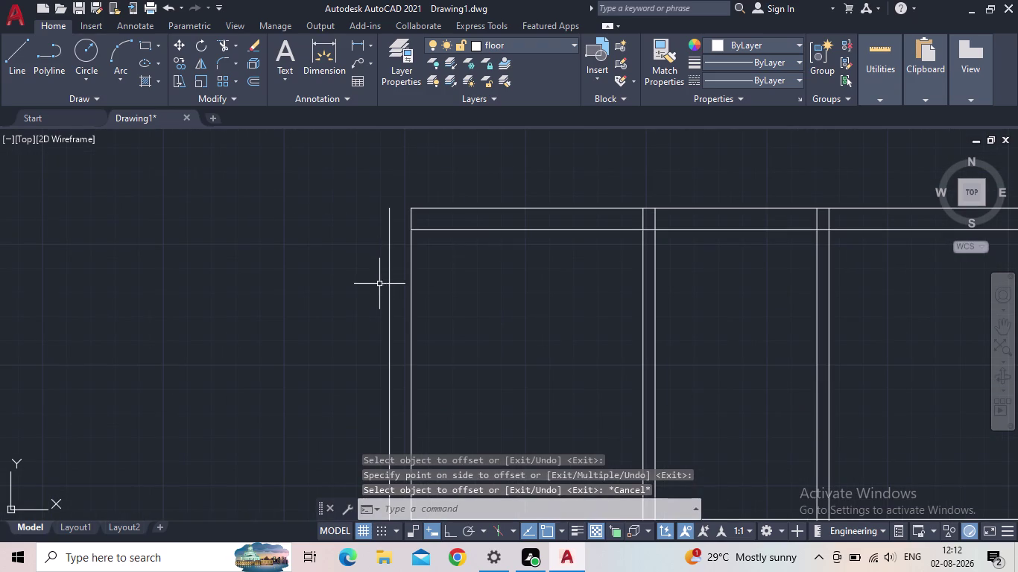
Extend both top wall line ends to the outer left wall line.
key(e)
key(x)
key(space)
click(425, 209)
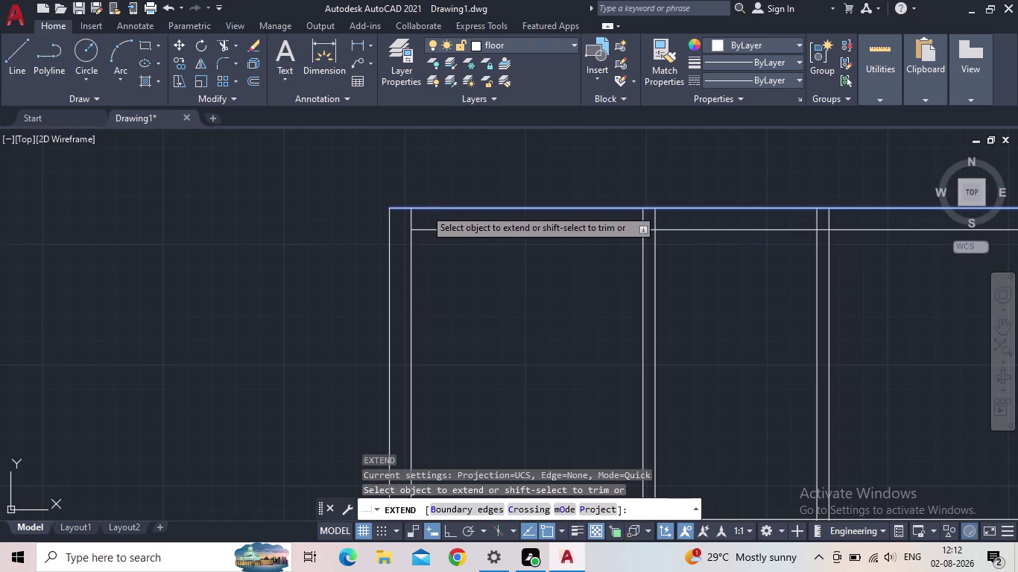
click(422, 230)
Extend the left wall lines down to meet the bottom wall.
scroll(down, 3)
middle_drag(434, 296, 374, 169)
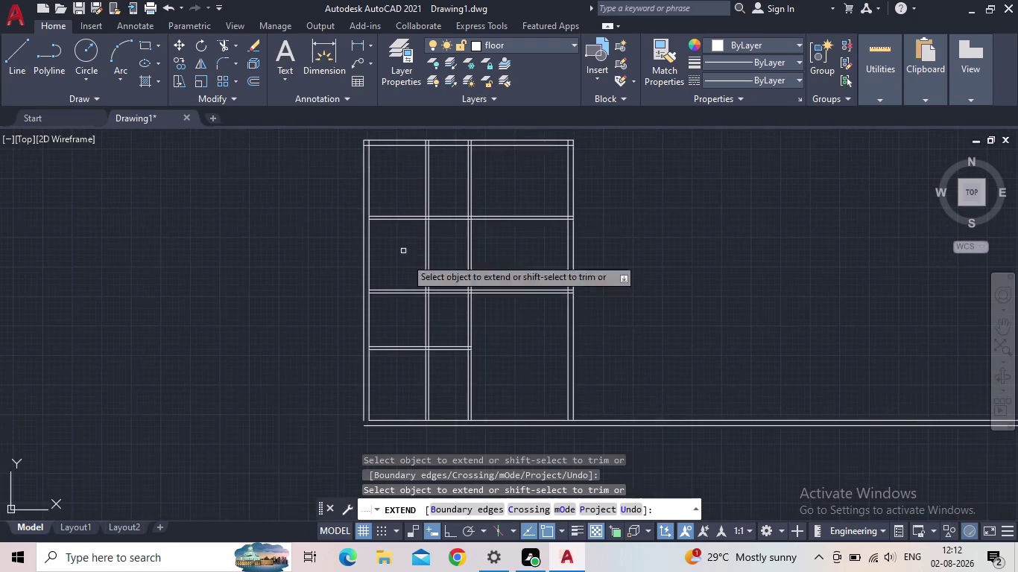
middle_drag(412, 322, 376, 155)
scroll(up, 3)
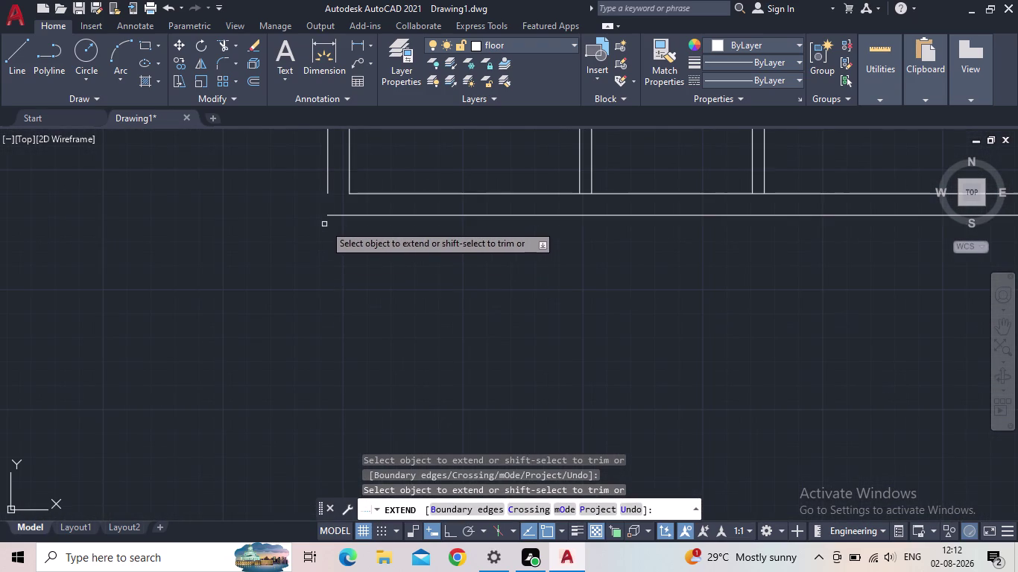
click(327, 187)
scroll(down, 3)
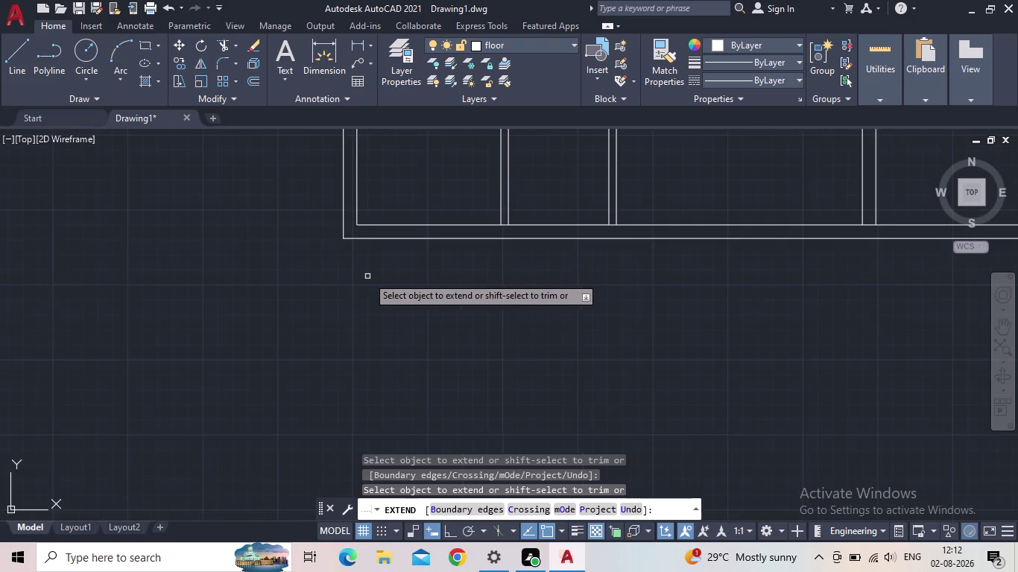
key(Escape)
scroll(down, 3)
middle_drag(366, 264, 156, 363)
scroll(down, 3)
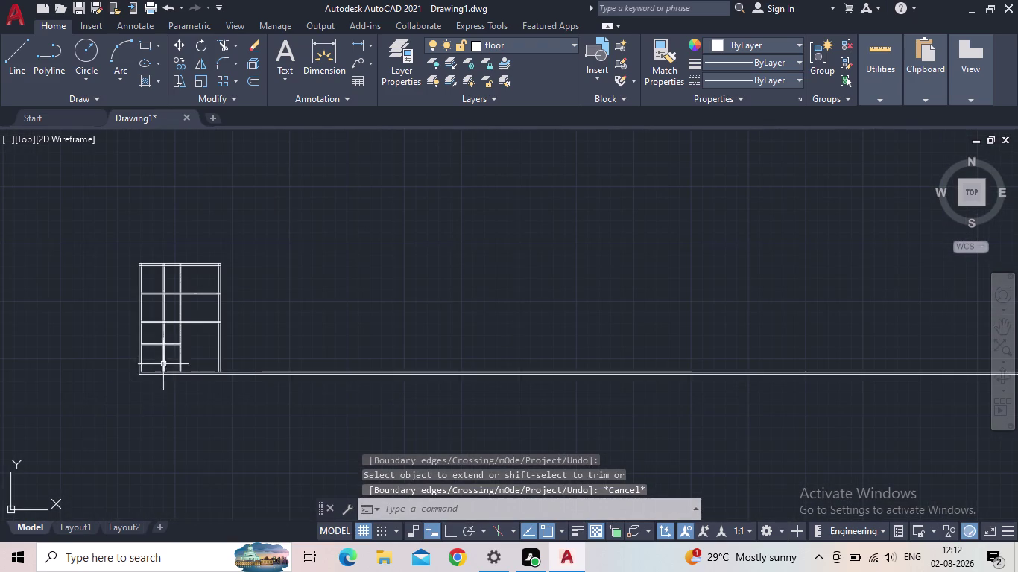
scroll(up, 3)
key(space)
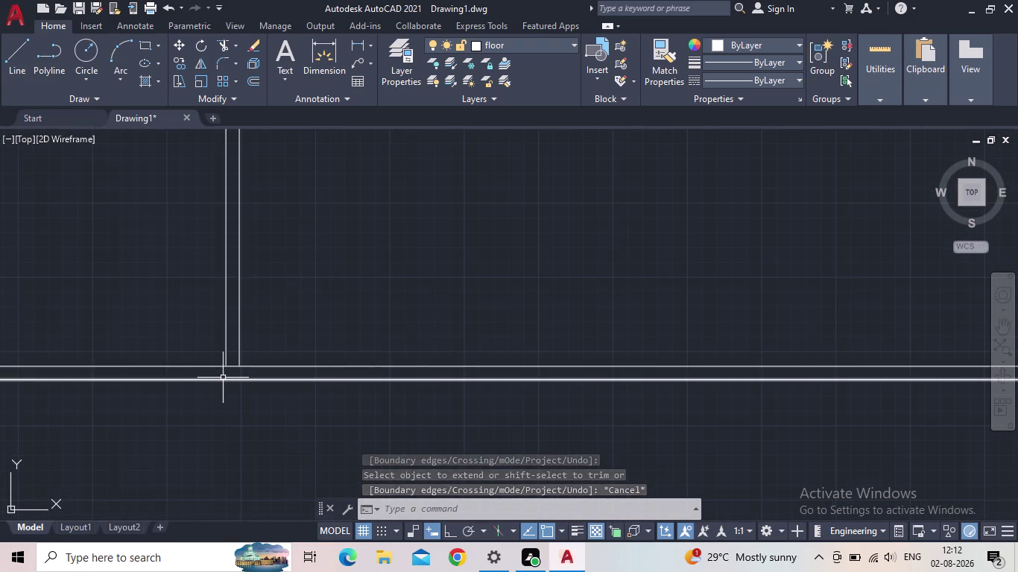
click(226, 349)
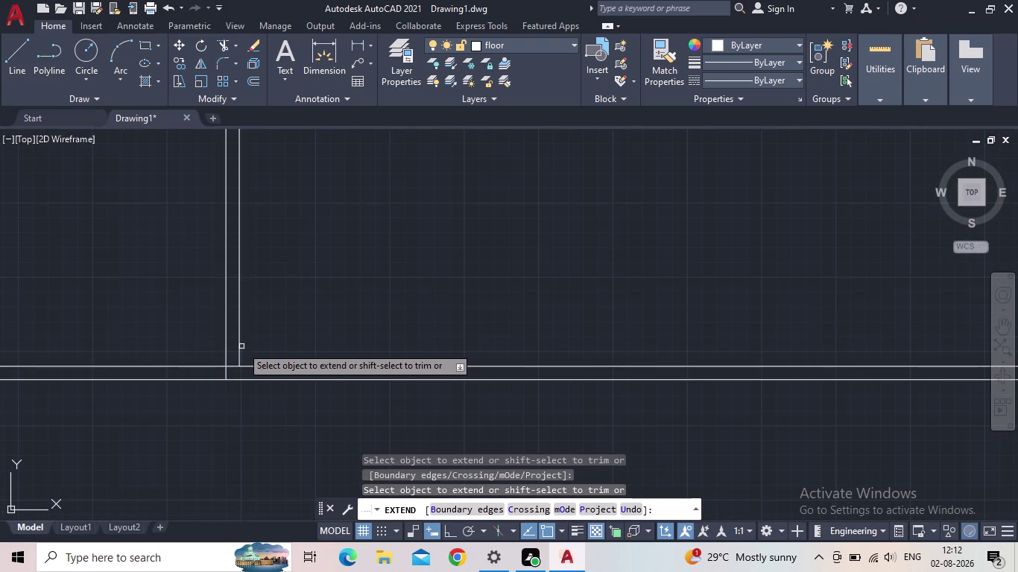
click(237, 347)
Trim the overlapping wall lines at the lower-left corner junction.
key(Escape)
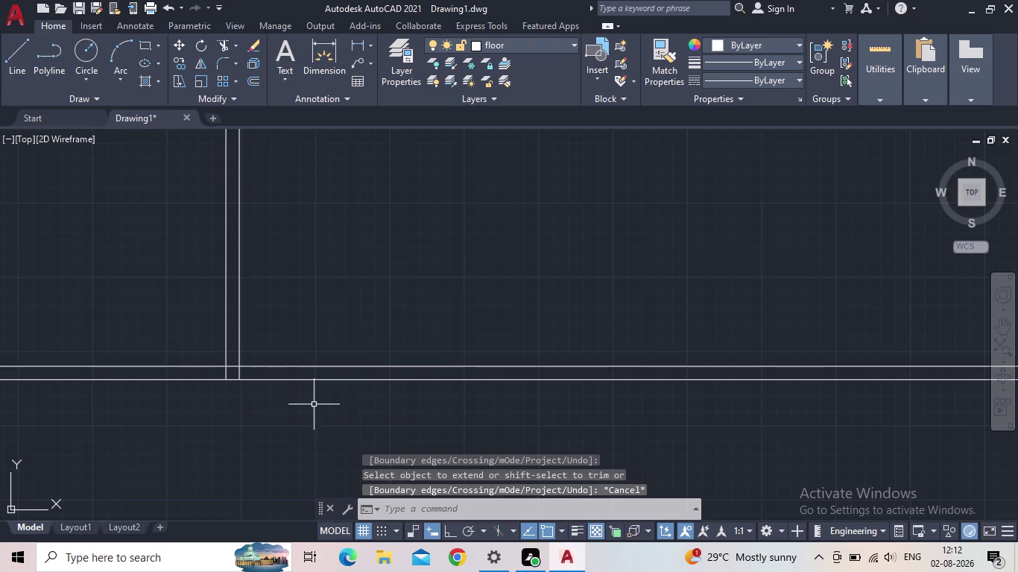
key(t)
key(r)
key(space)
drag(320, 407, 311, 377)
click(302, 336)
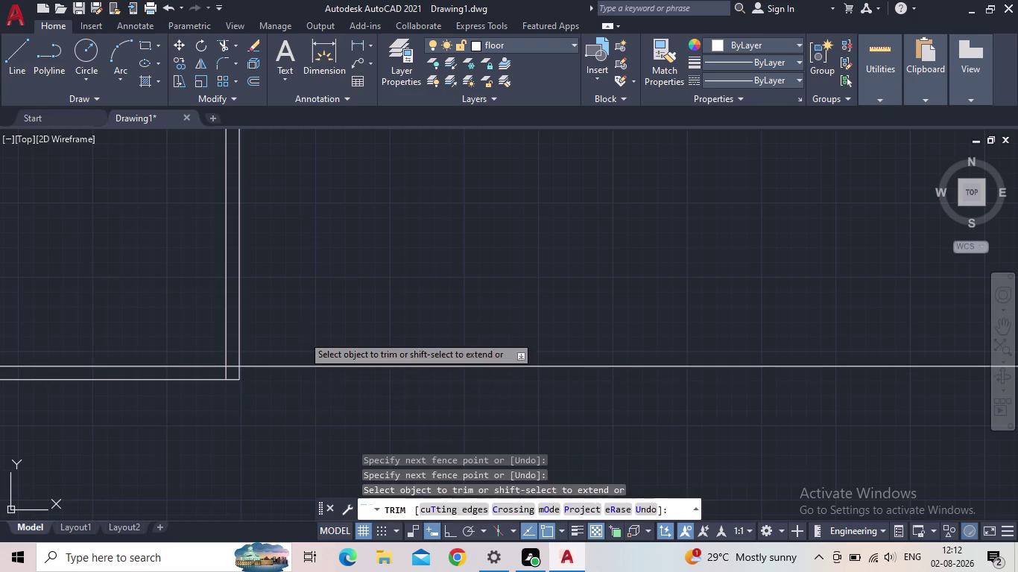
drag(306, 344, 310, 324)
drag(320, 375, 311, 330)
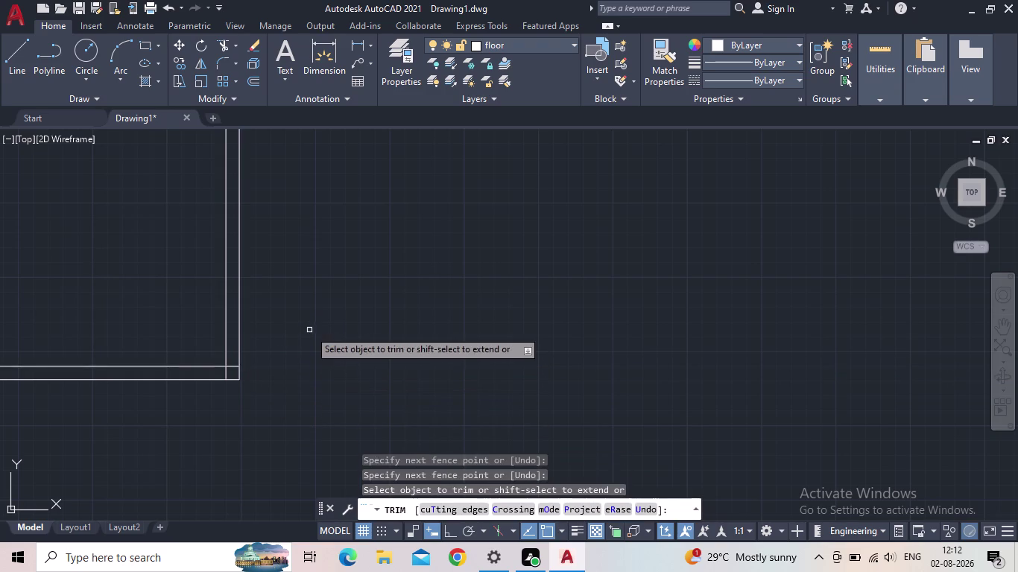
scroll(down, 3)
key(Escape)
Trim the crossing wall lines at the interior room junction.
middle_drag(198, 267, 314, 354)
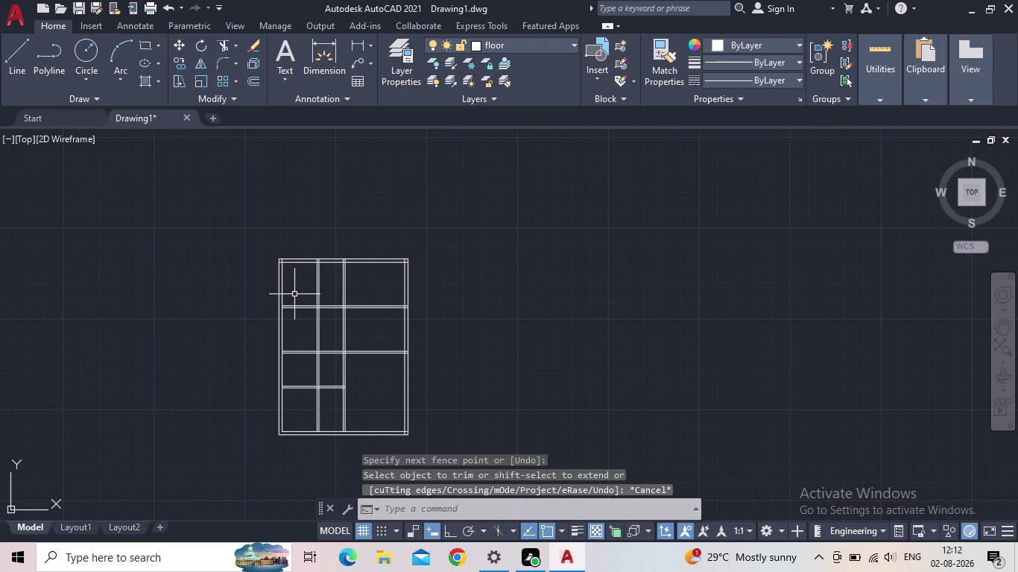
scroll(up, 3)
key(t)
key(r)
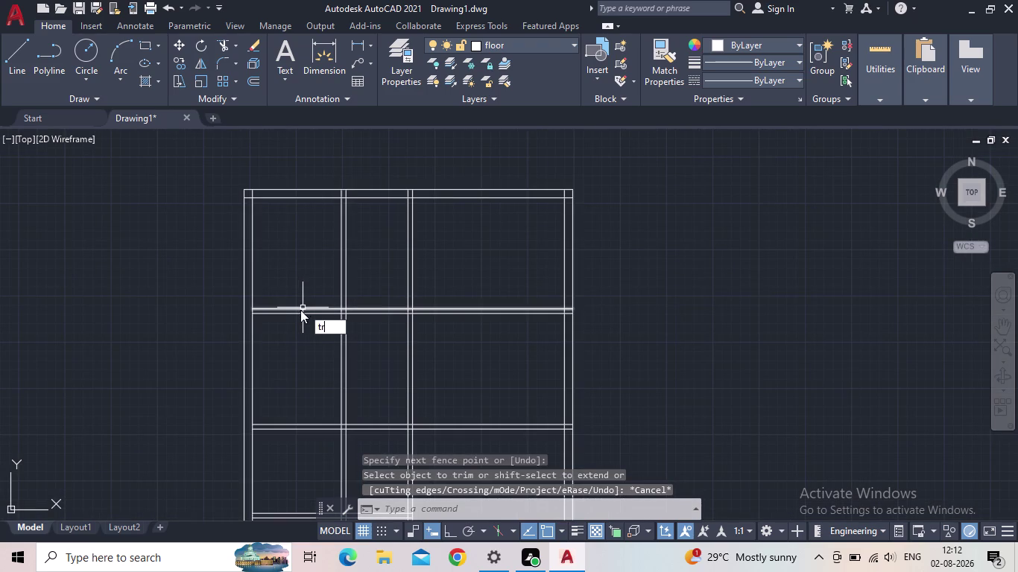
key(space)
drag(358, 288, 350, 284)
click(322, 269)
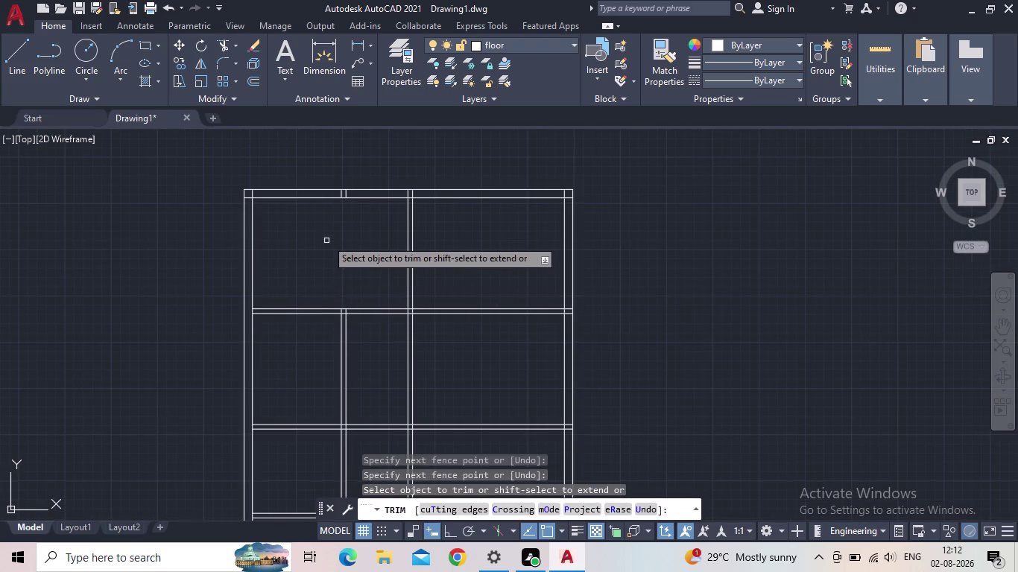
middle_drag(328, 226, 314, 256)
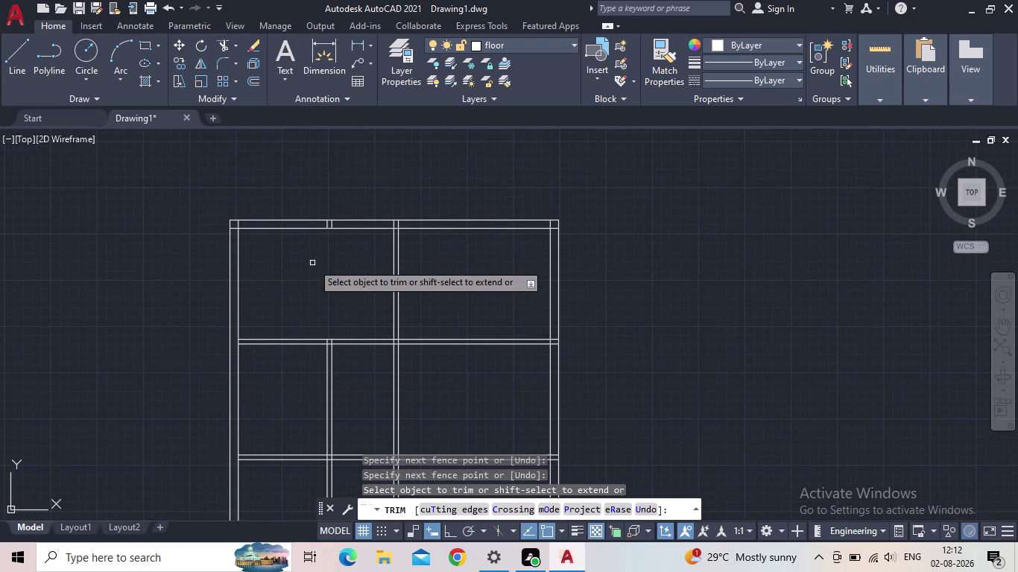
key(Escape)
click(353, 43)
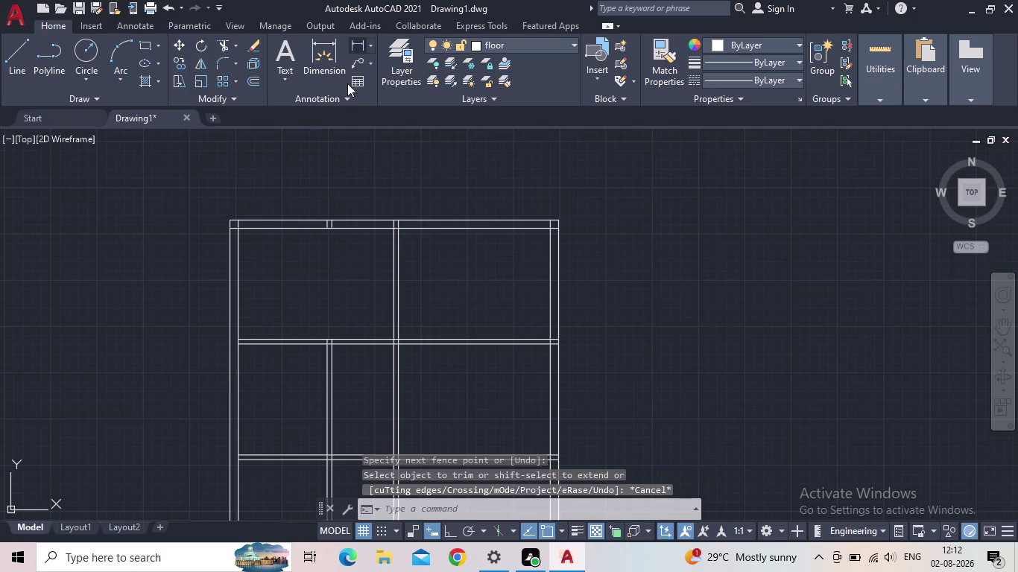
scroll(up, 3)
Begin a linear dimension at a wall corner, then cancel it.
click(217, 332)
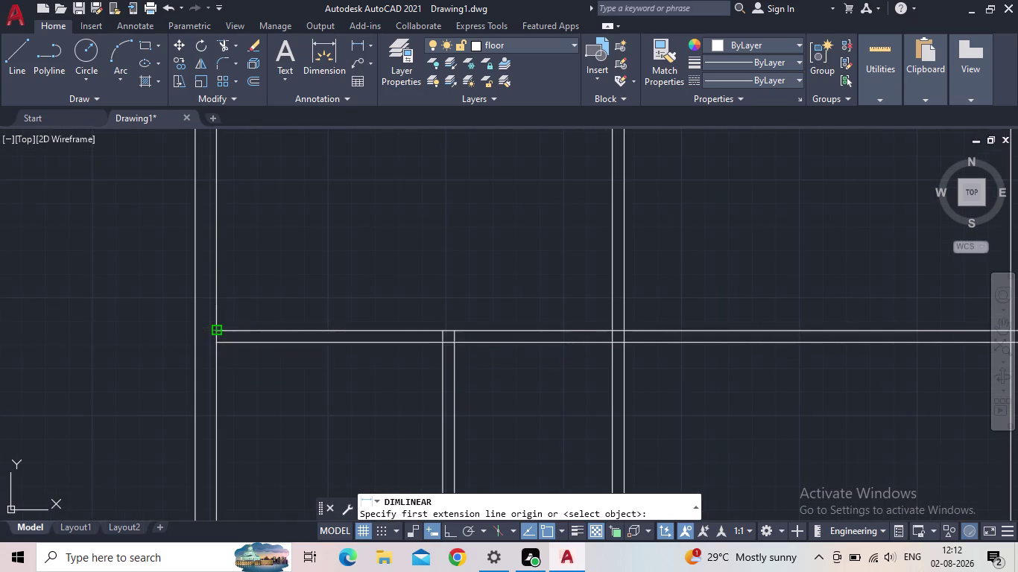
click(610, 330)
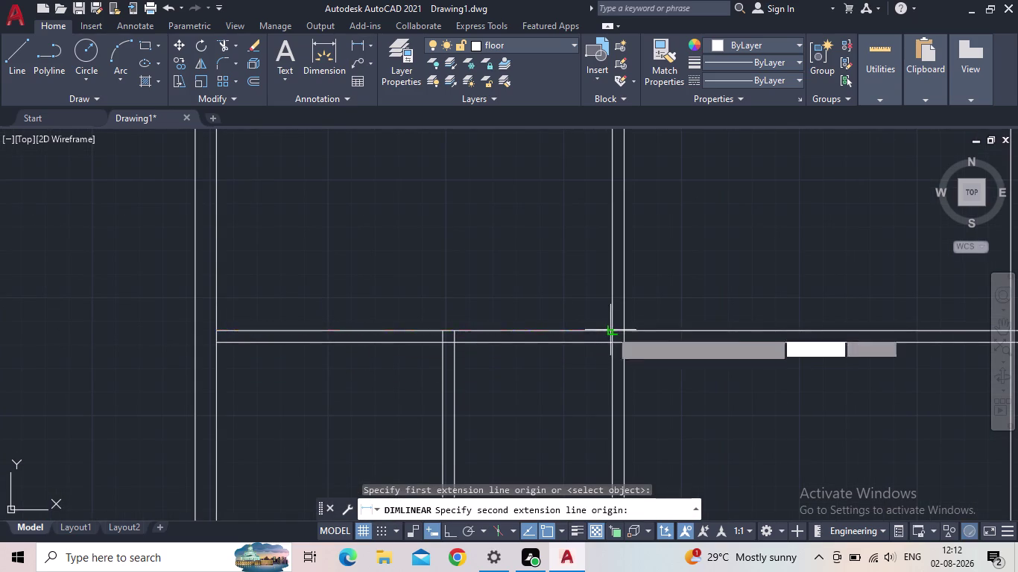
key(Escape)
scroll(down, 3)
middle_drag(558, 295, 553, 295)
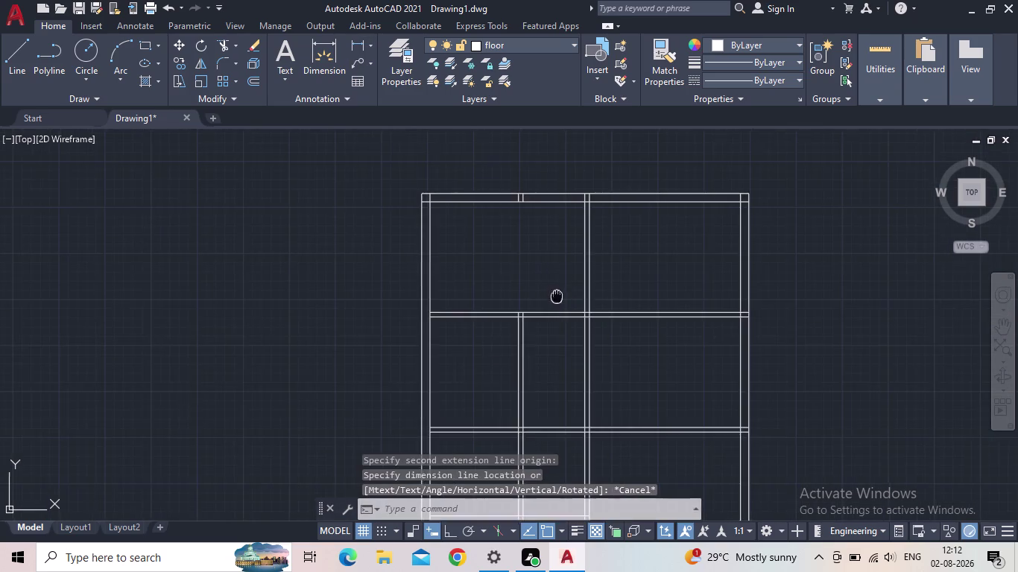
middle_drag(554, 295, 406, 298)
middle_drag(438, 400, 436, 317)
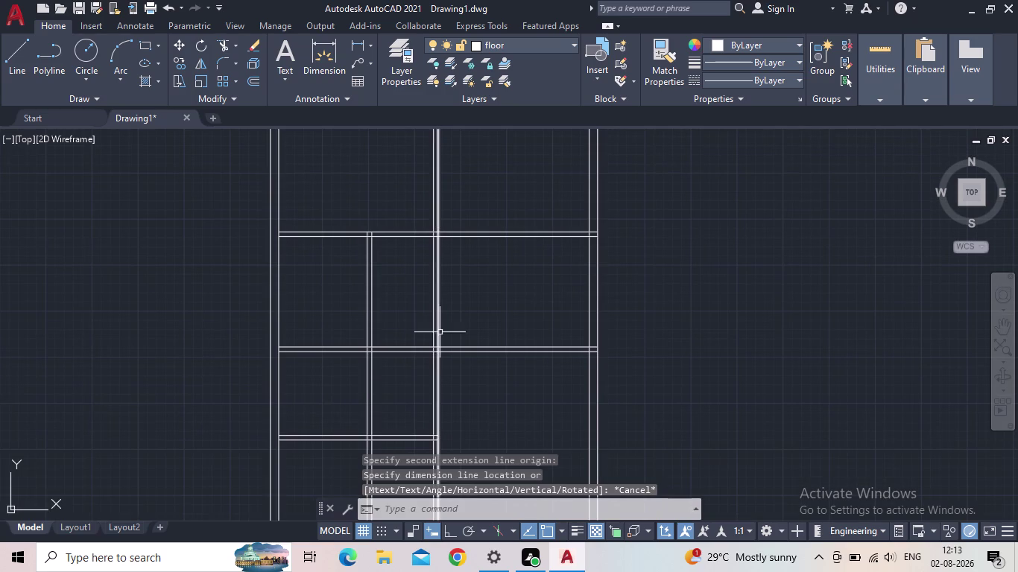
Trim the overlapping wall lines at the middle wall junction.
key(t)
key(r)
key(space)
drag(454, 328, 430, 328)
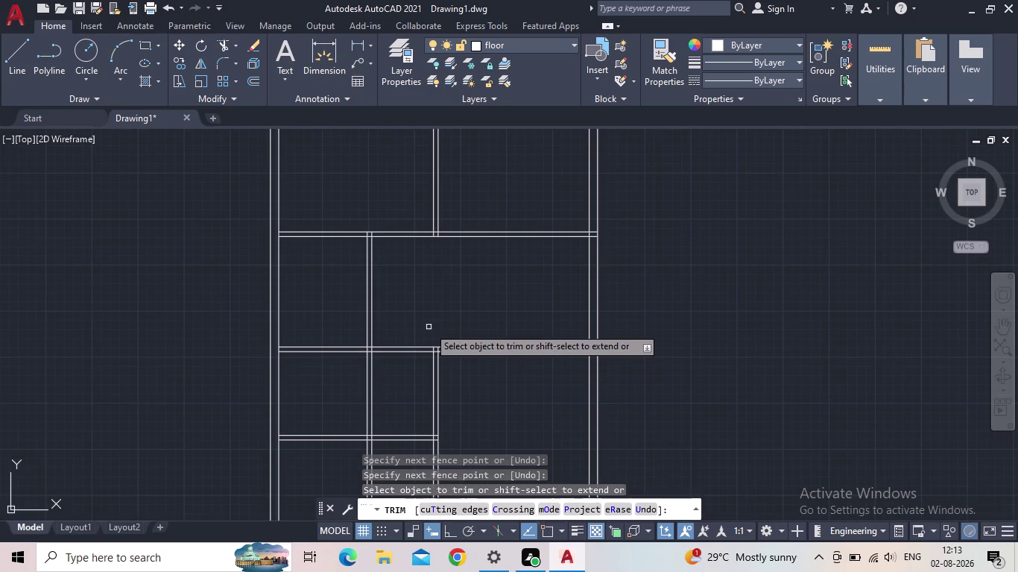
scroll(down, 3)
middle_drag(456, 294, 431, 330)
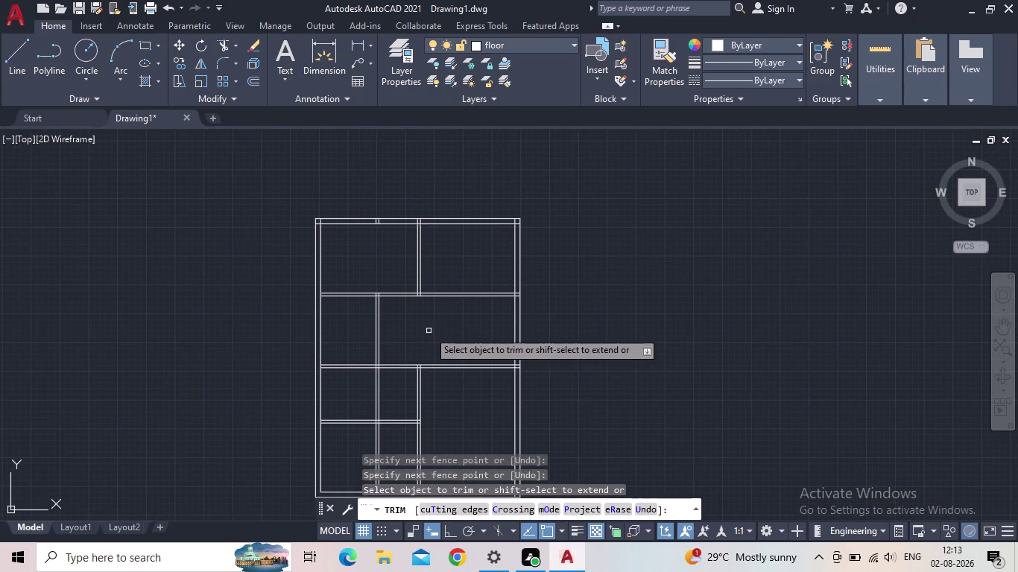
key(Escape)
middle_drag(425, 323, 375, 352)
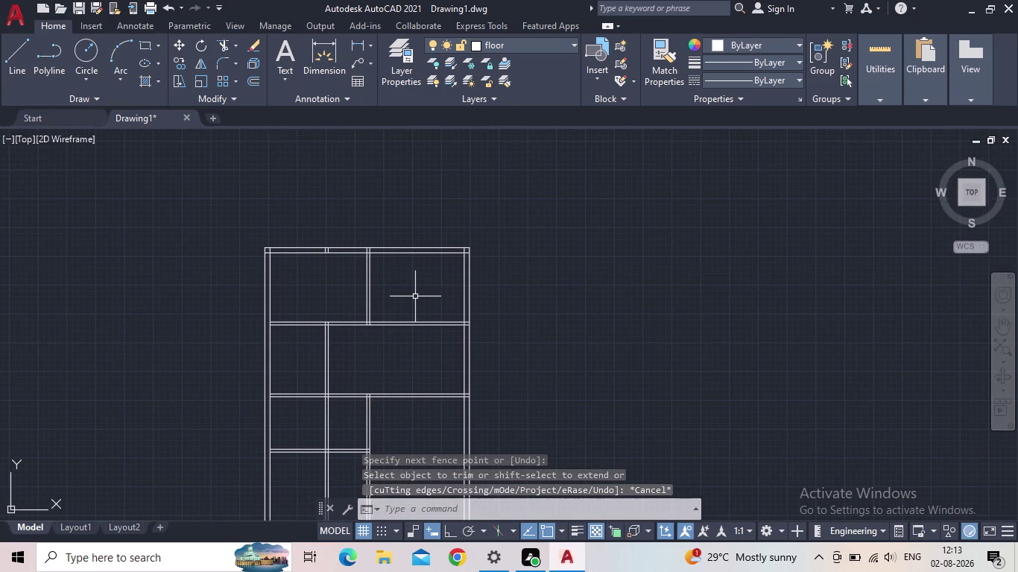
Pick two points along the top wall for a linear dimension, then cancel it.
click(351, 46)
scroll(up, 3)
click(433, 240)
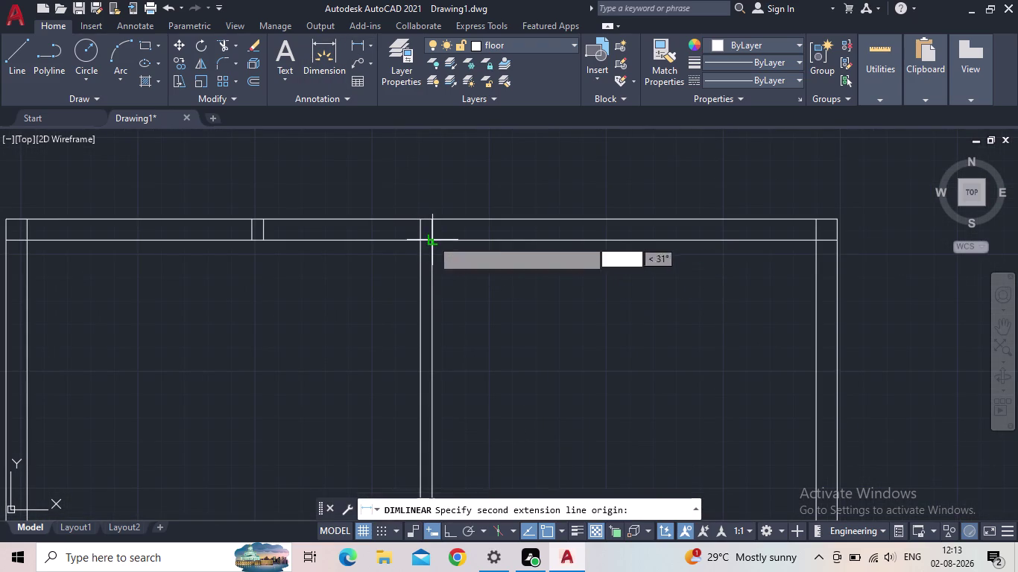
middle_drag(519, 241, 135, 263)
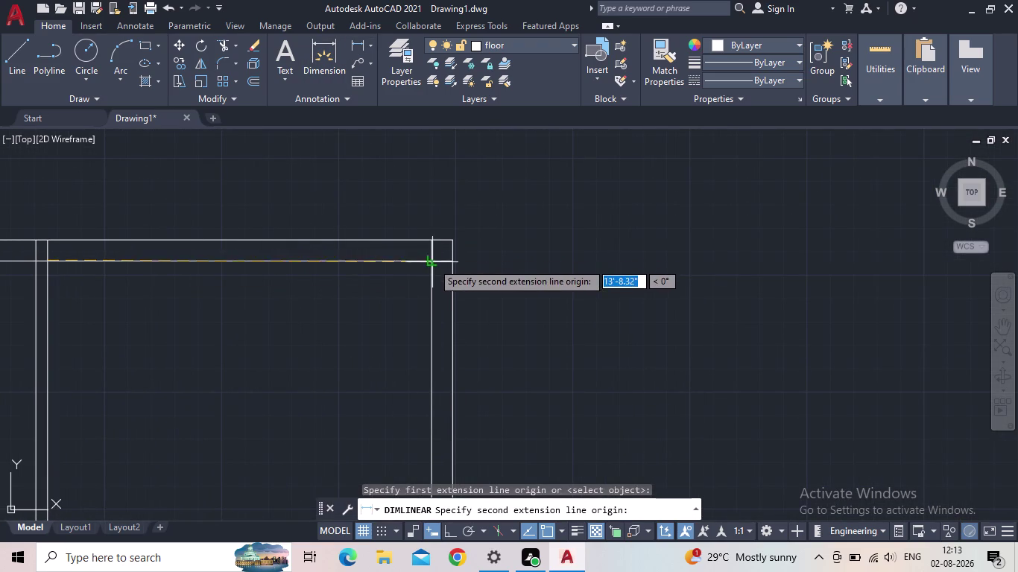
click(433, 262)
key(Escape)
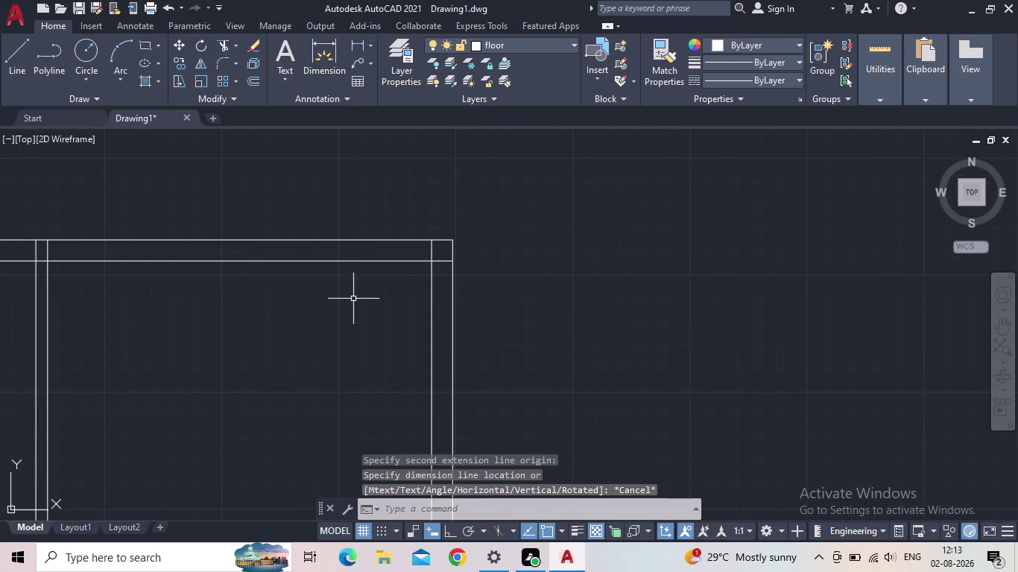
scroll(down, 3)
Reframe the whole plan and abandon another linear dimension attempt.
middle_drag(345, 301, 417, 251)
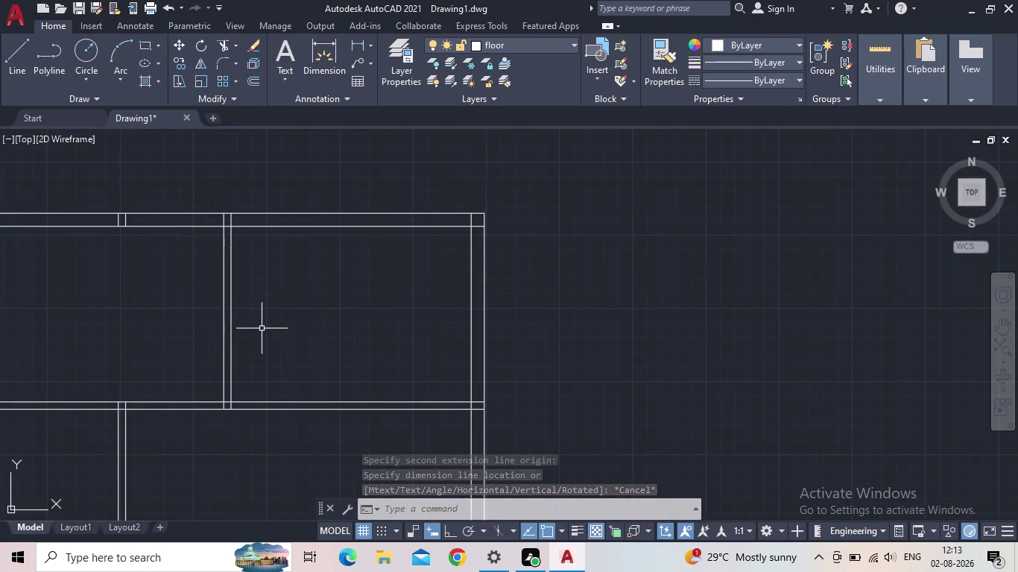
scroll(down, 3)
middle_drag(273, 337, 244, 199)
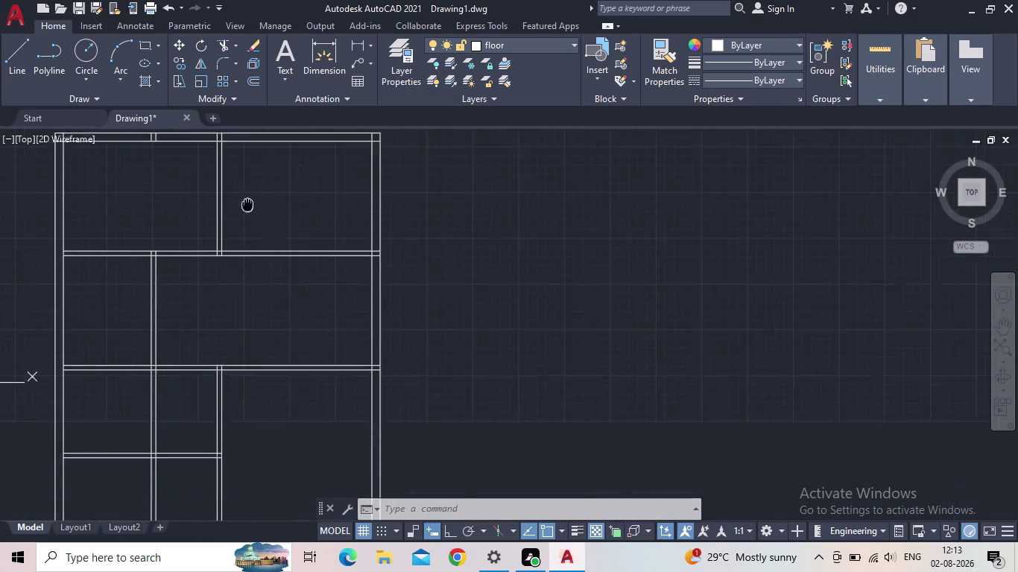
middle_drag(244, 199, 241, 195)
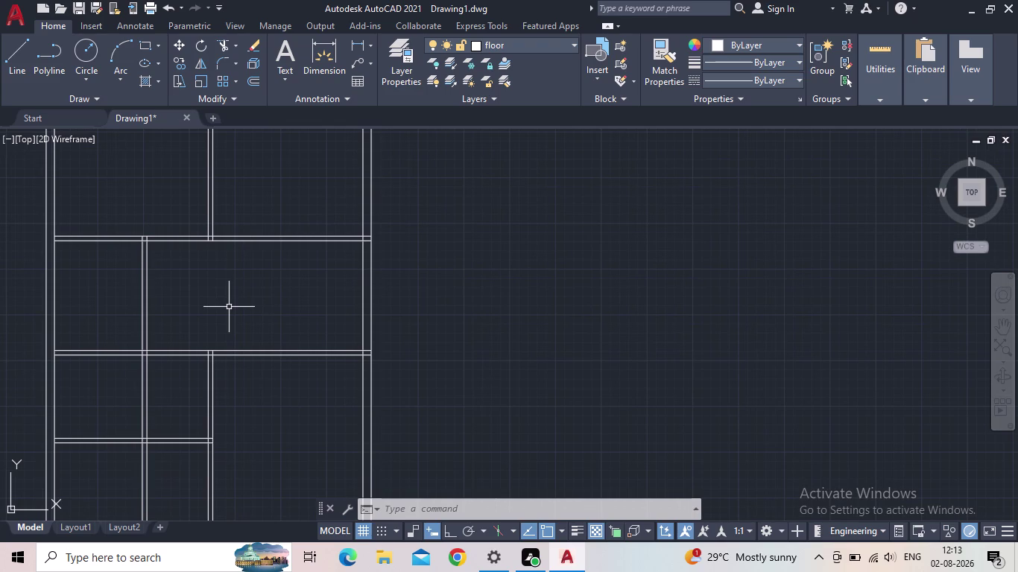
middle_drag(234, 198, 232, 269)
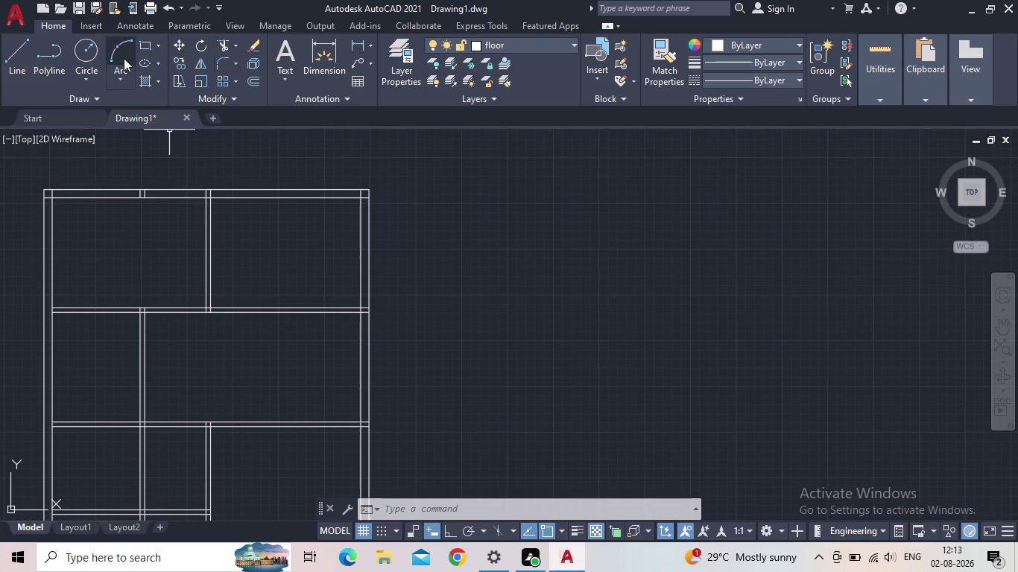
click(353, 49)
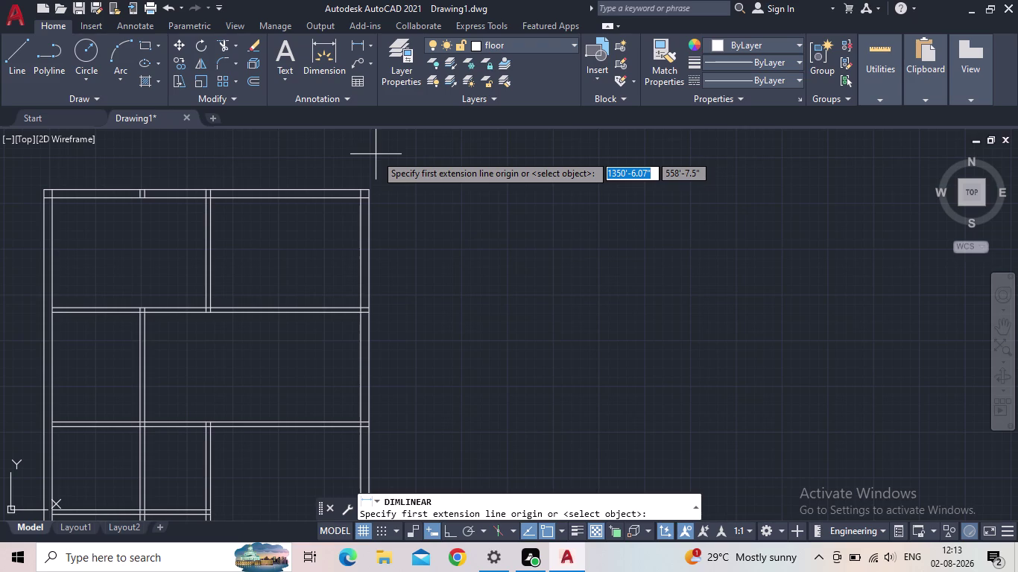
scroll(up, 3)
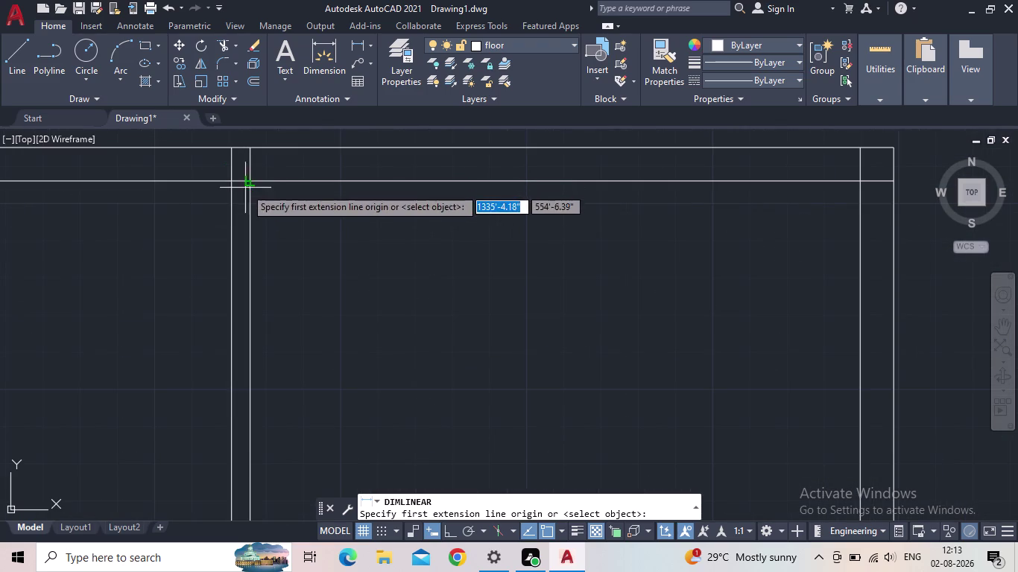
key(Escape)
scroll(down, 3)
middle_drag(380, 282, 281, 159)
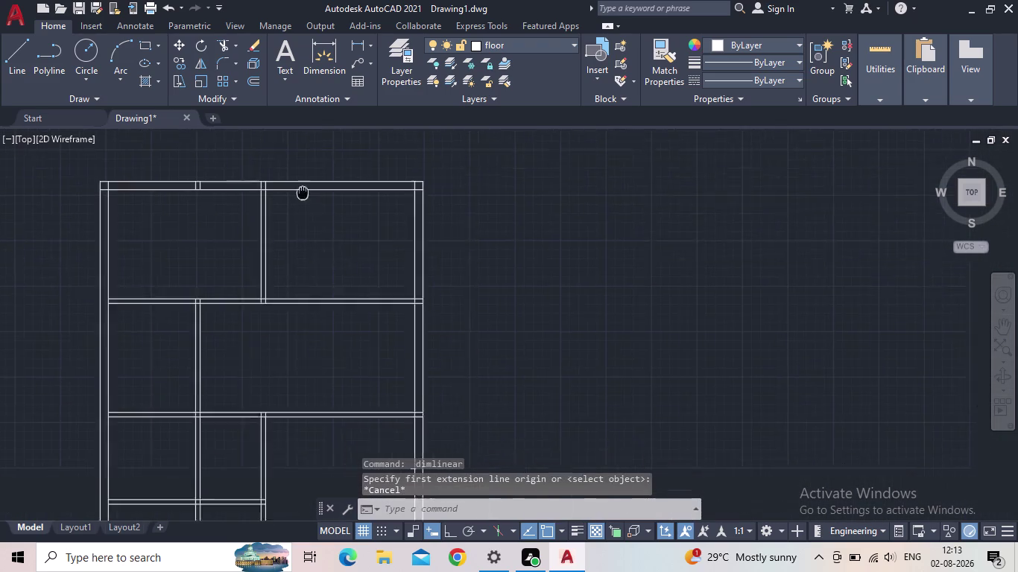
middle_drag(281, 159, 276, 153)
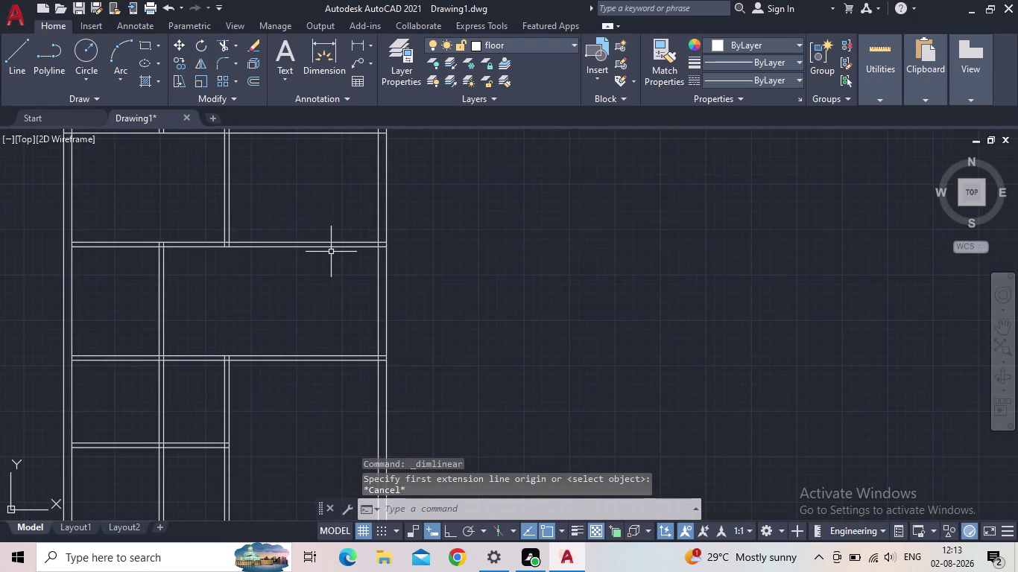
scroll(up, 3)
Offset a wall line by 4'10".
key(o)
key(Return)
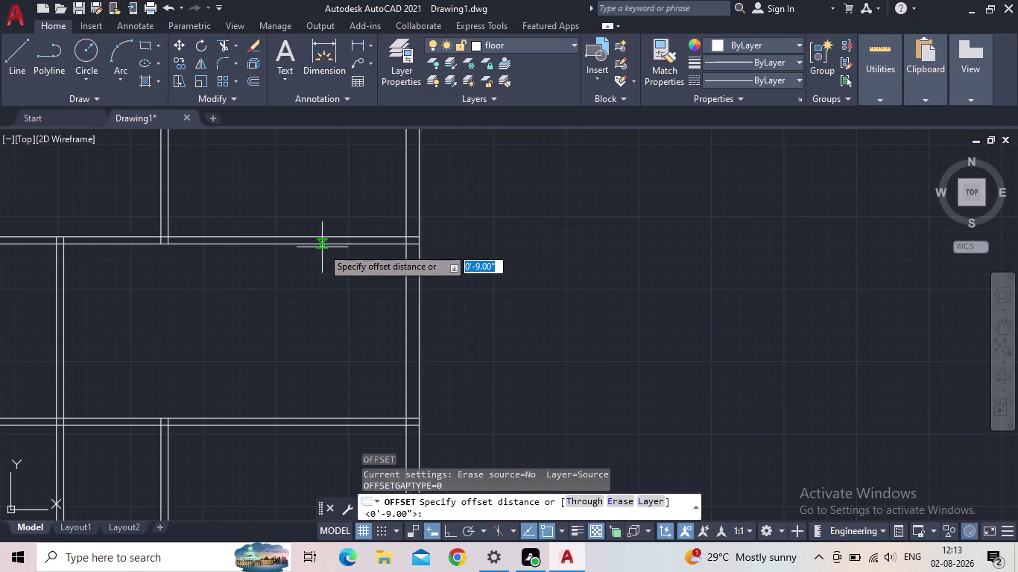
text(4)
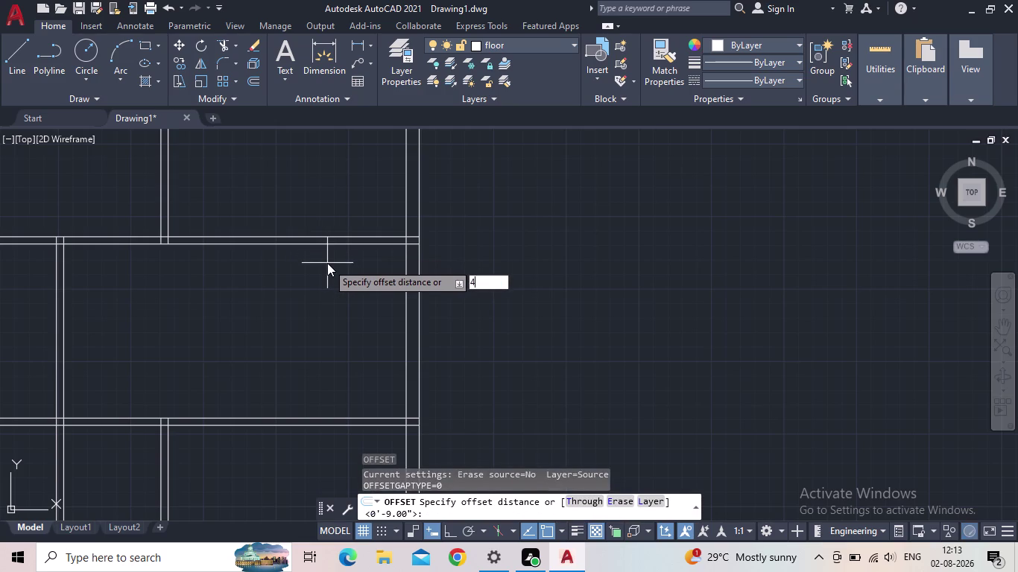
text(')
text(10")
key(Return)
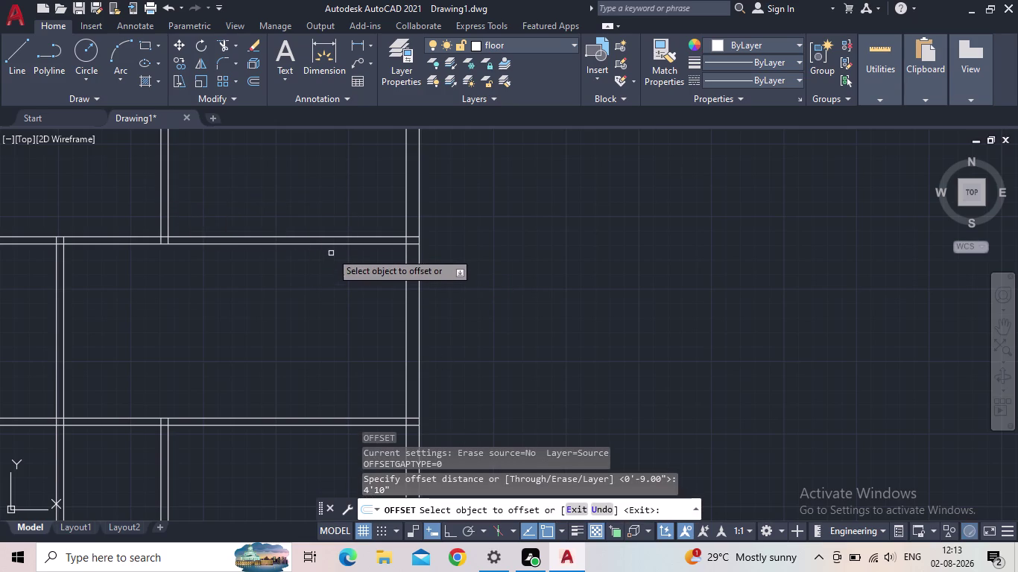
click(322, 244)
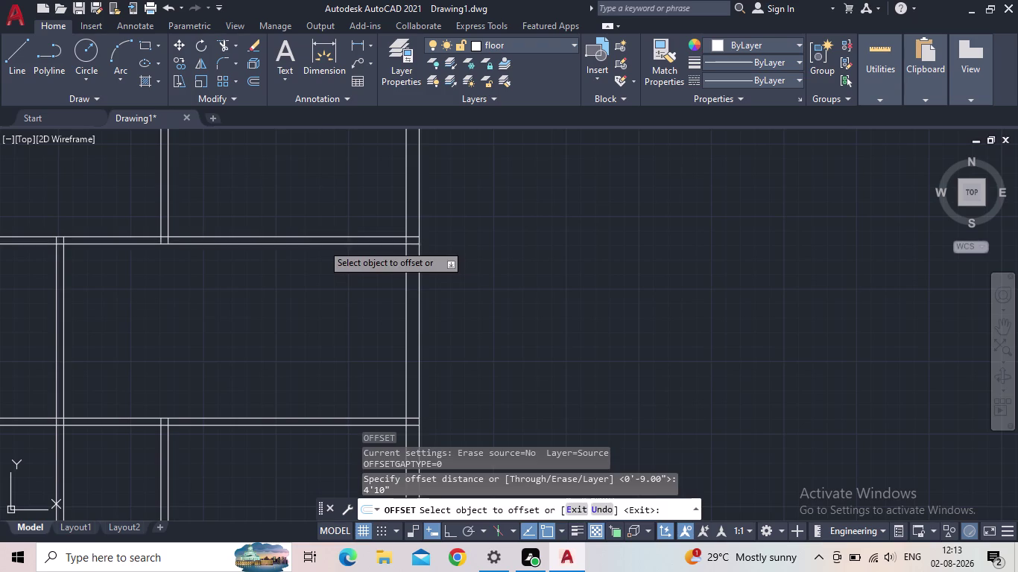
click(330, 297)
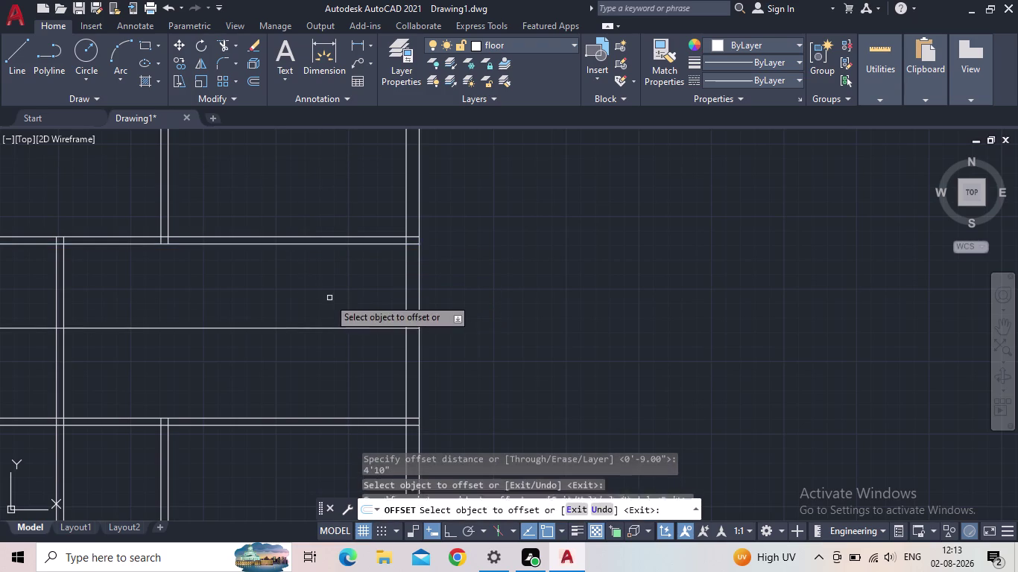
key(Escape)
Double the horizontal interior wall with a 5" offset.
key(o)
key(Return)
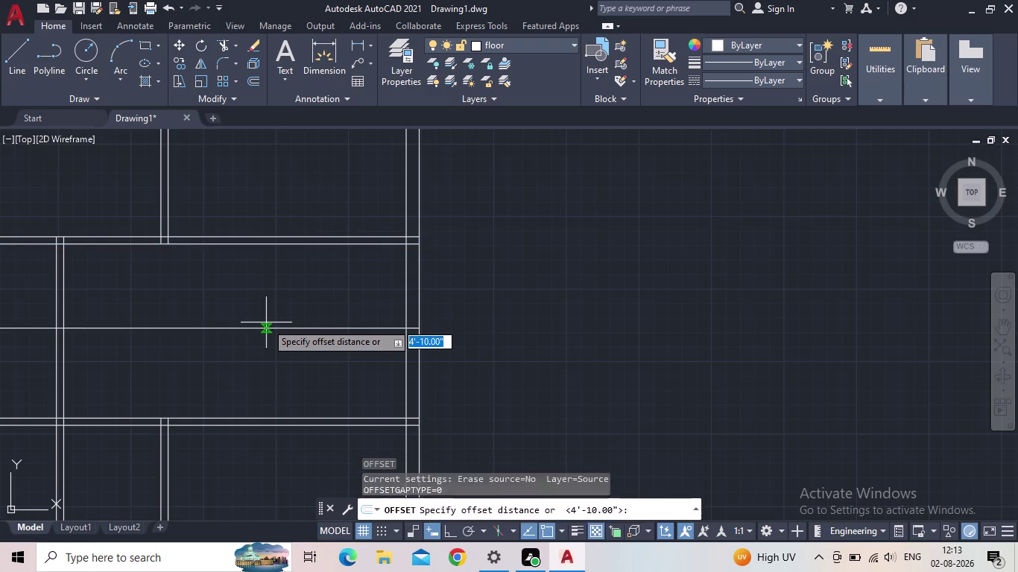
text(5")
key(Return)
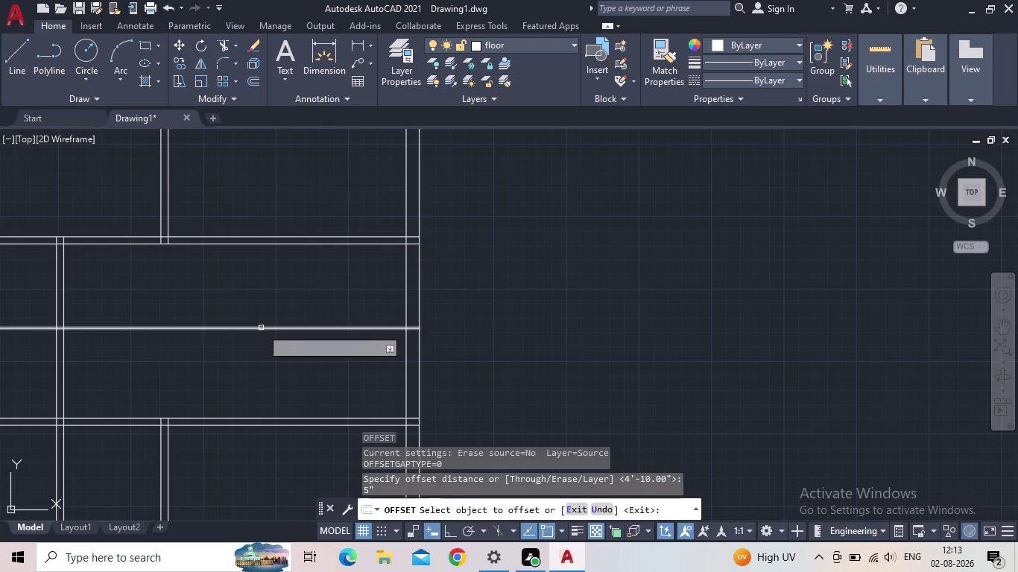
drag(271, 329, 275, 343)
click(277, 362)
key(Escape)
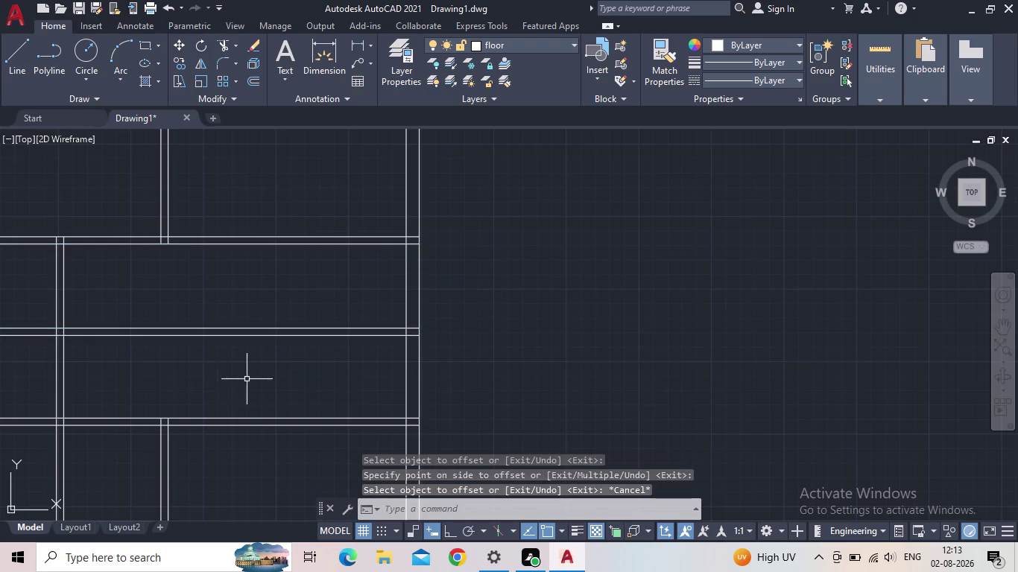
Offset the right-hand vertical wall line 7' to the left.
key(o)
key(Return)
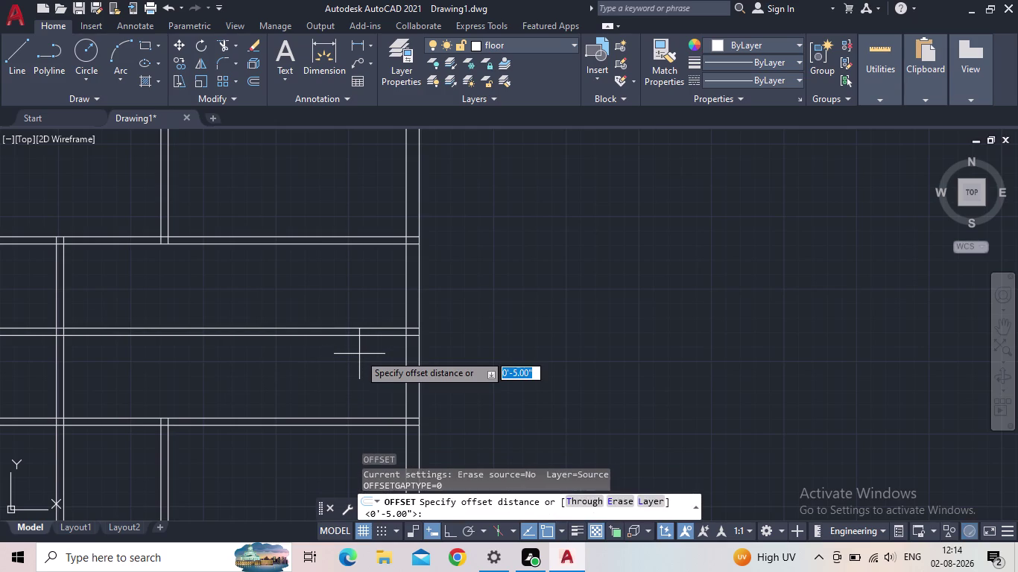
text(7')
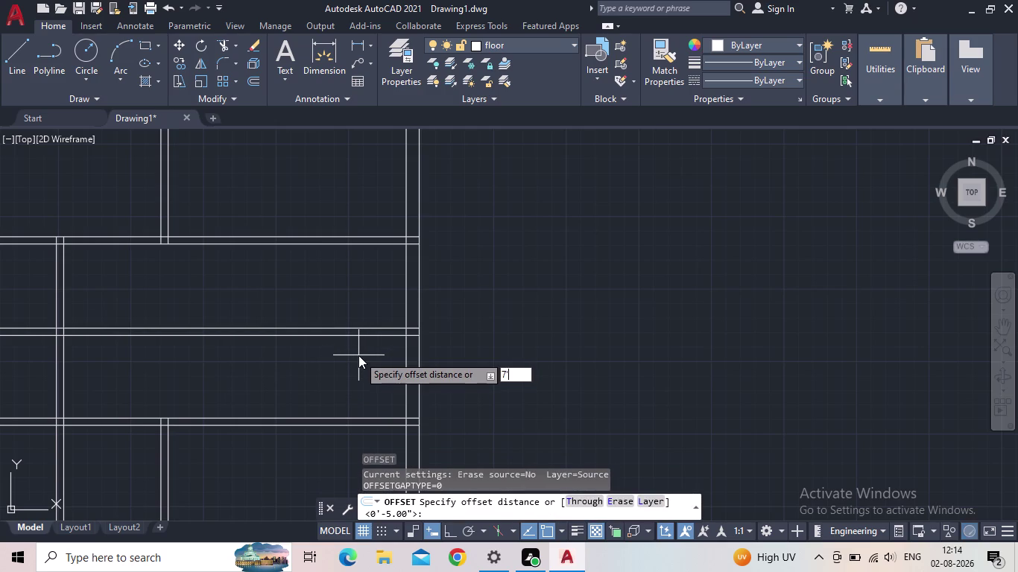
key(Return)
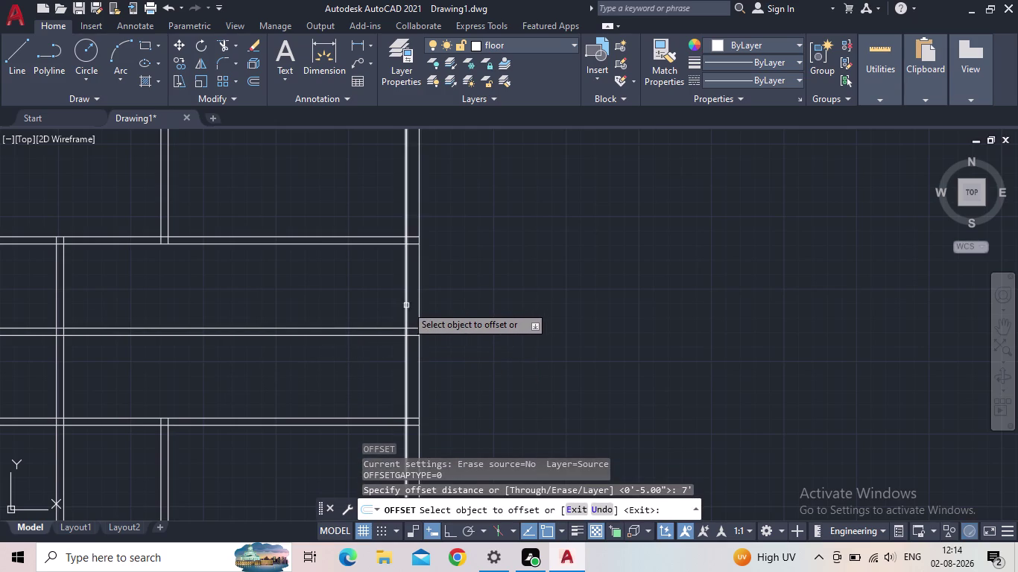
click(407, 304)
click(266, 327)
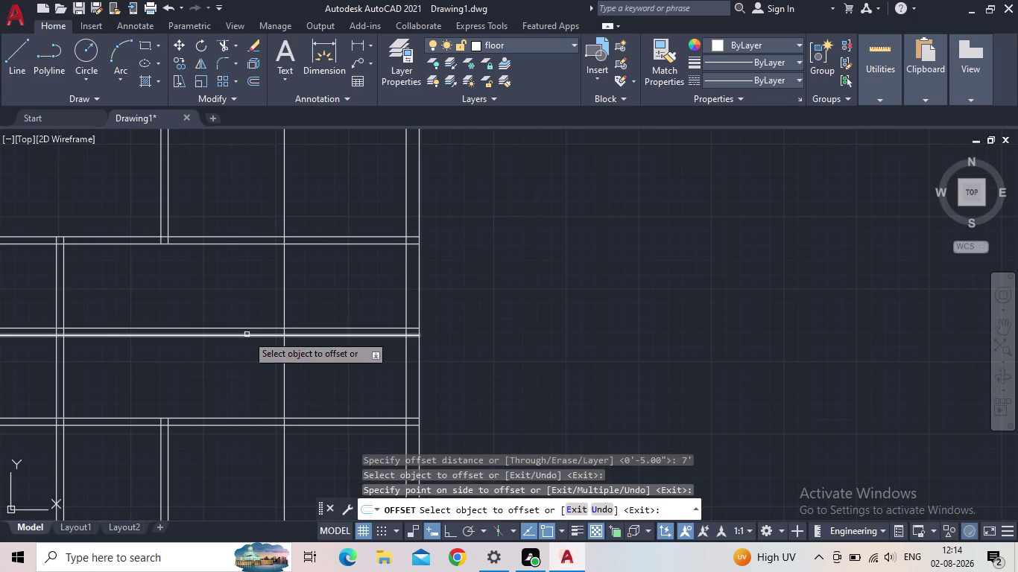
key(Escape)
Double the new vertical wall with a 5" offset to the left.
key(o)
key(Return)
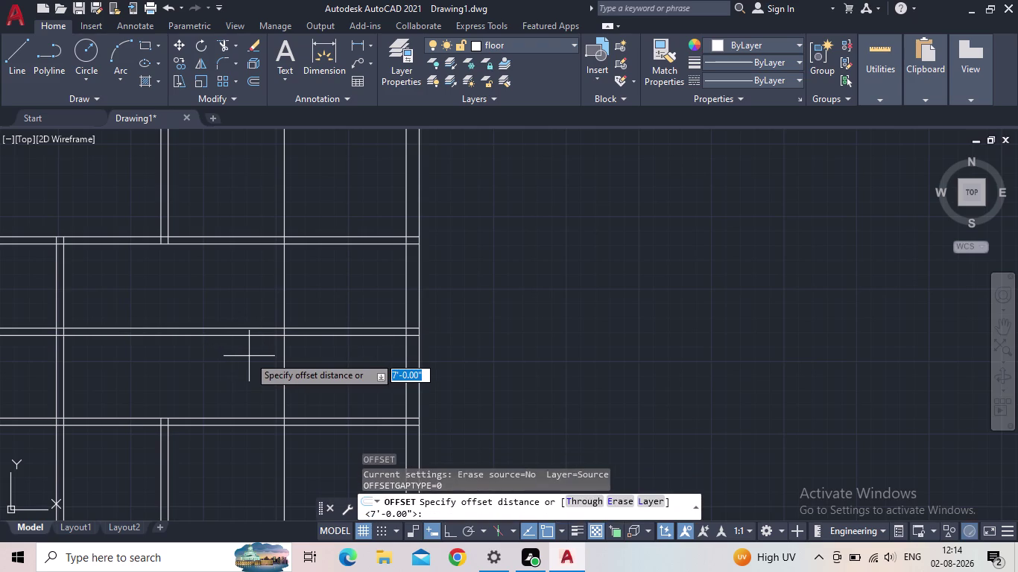
text(5")
key(Return)
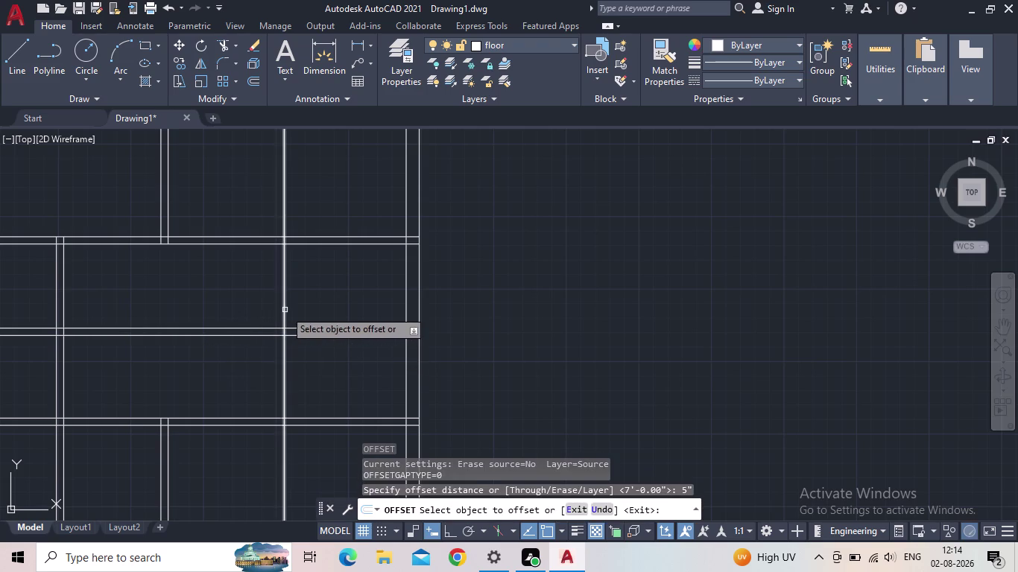
click(285, 310)
click(246, 320)
key(grave)
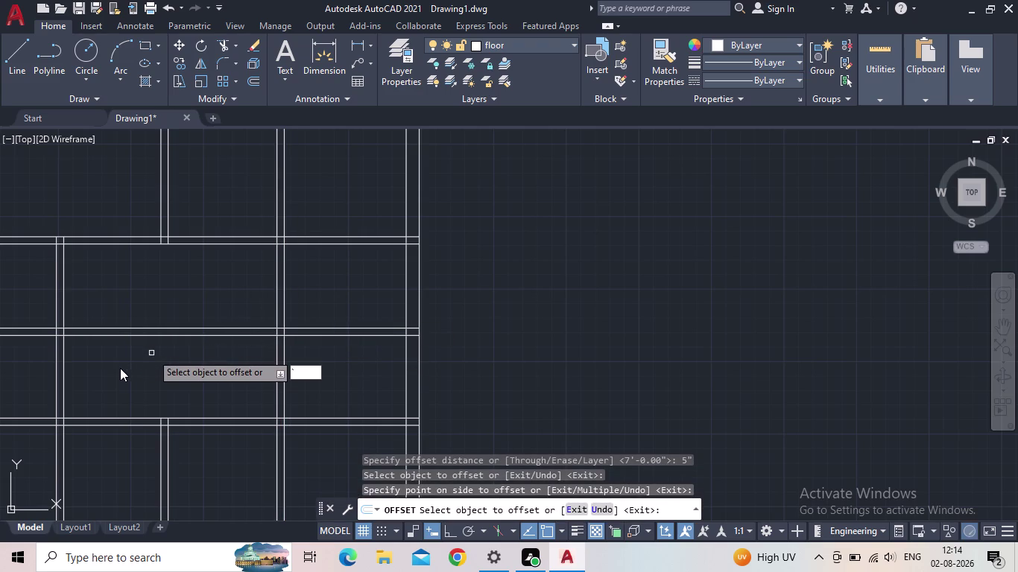
key(BackSpace)
key(Escape)
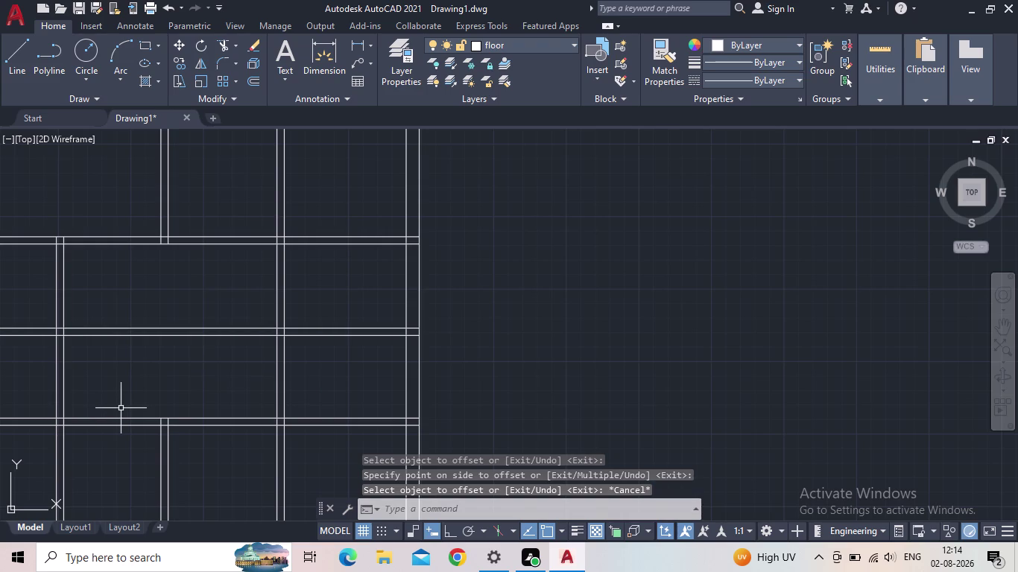
Fence-trim the overlapping lines at the wall crossing.
key(t)
key(r)
key(Return)
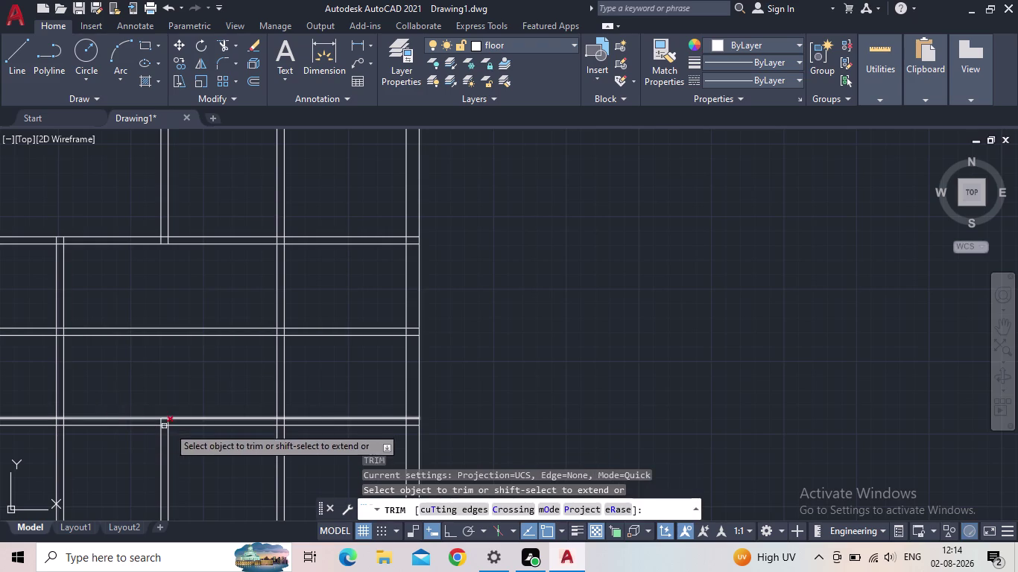
drag(214, 381, 181, 317)
scroll(down, 3)
middle_drag(179, 322, 299, 347)
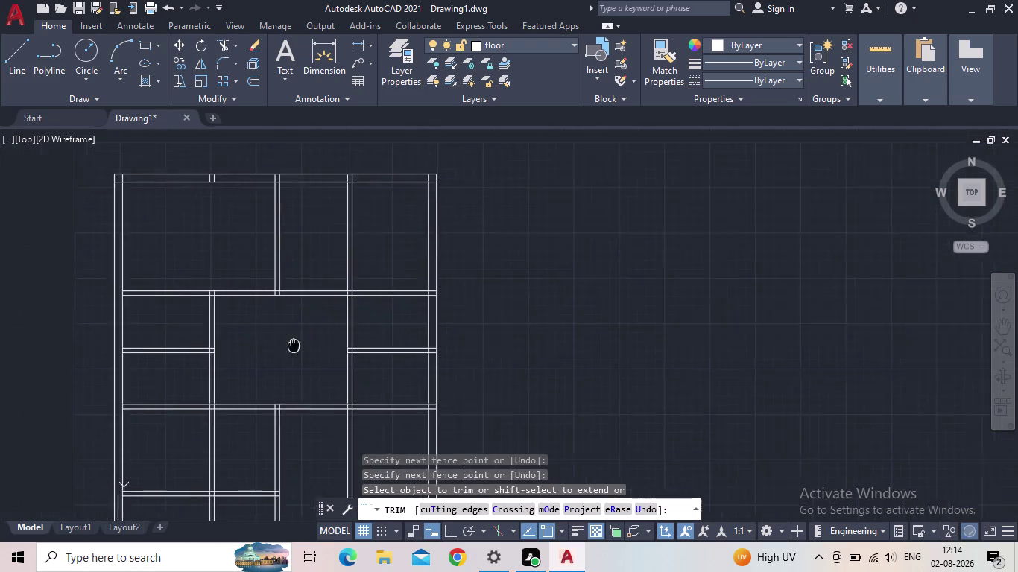
middle_drag(299, 347, 340, 359)
key(Escape)
Delete the two stray short wall lines.
drag(229, 403, 224, 381)
click(207, 341)
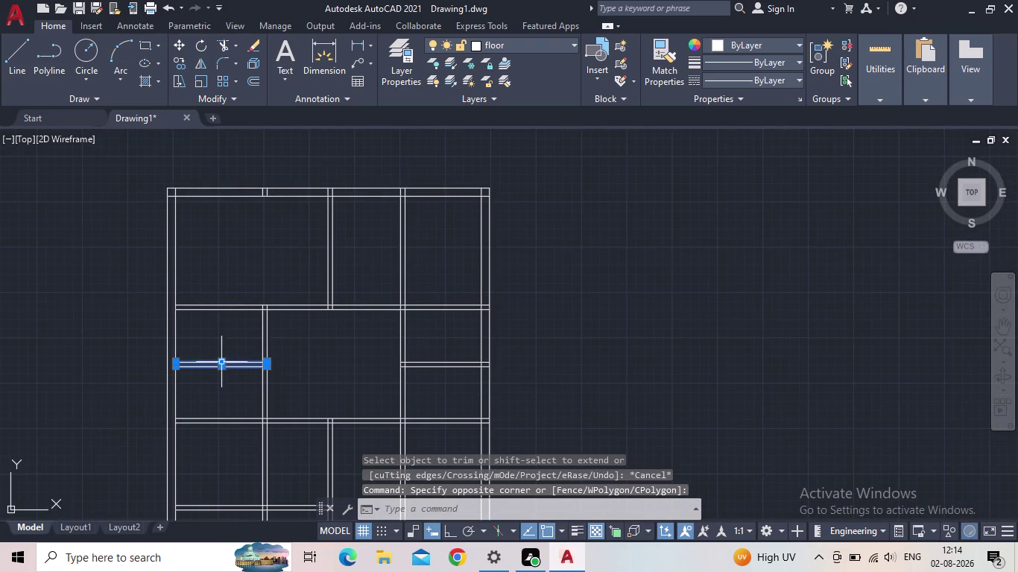
key(Delete)
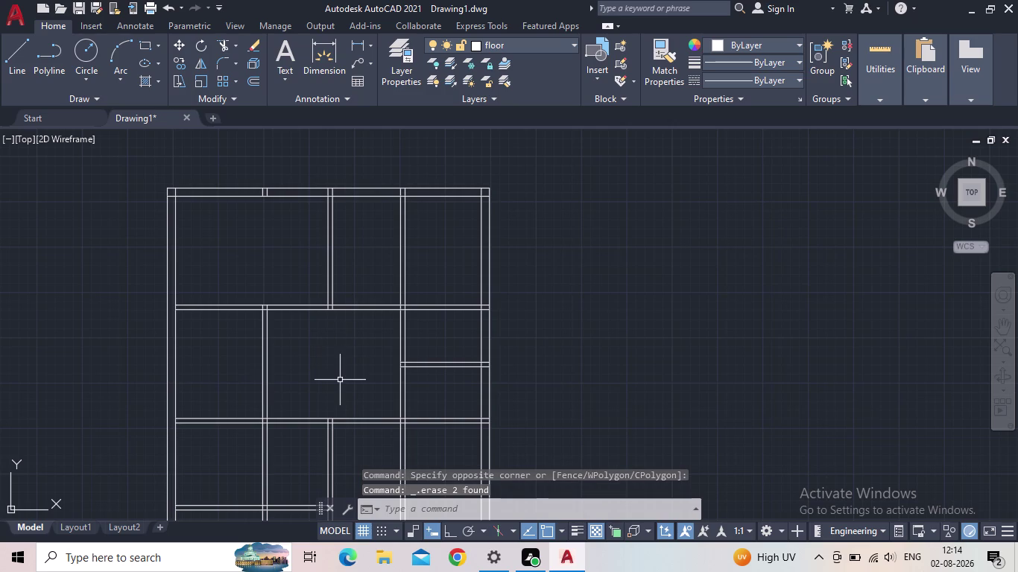
middle_drag(333, 398, 273, 361)
scroll(down, 3)
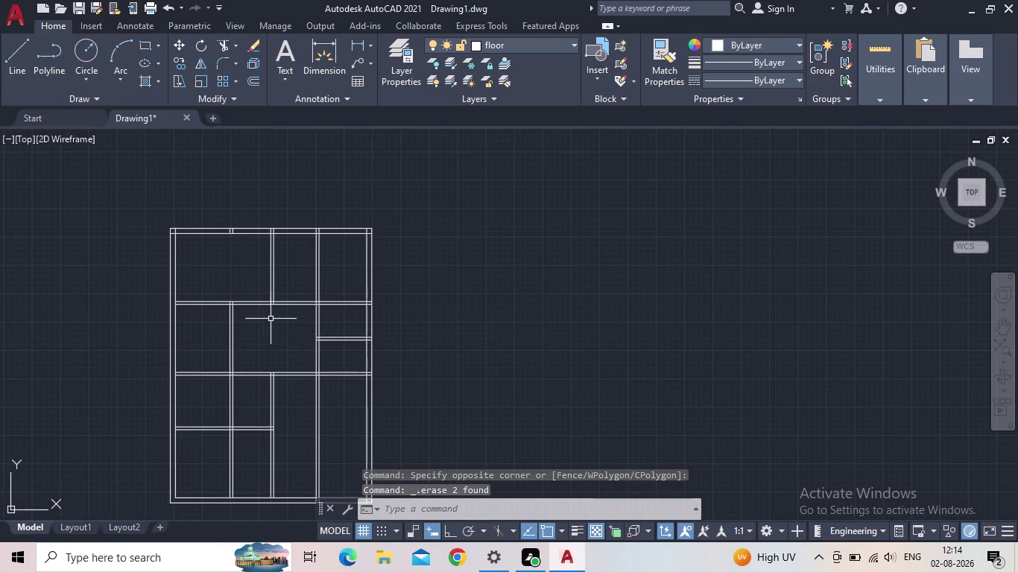
middle_drag(308, 342, 310, 359)
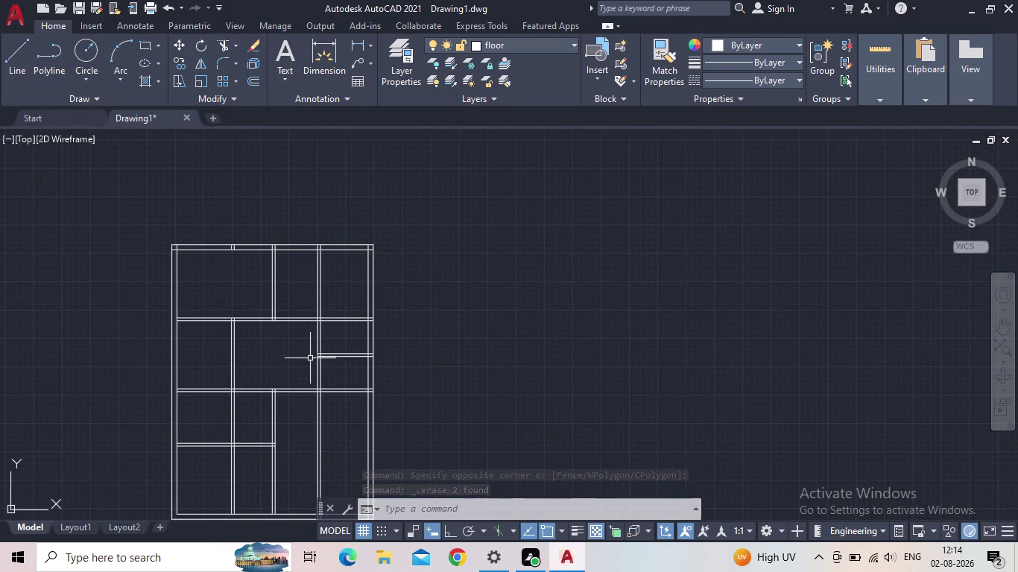
Start TRIM and fence-cut the overlapping wall lines inside the lower rooms.
key(t)
key(r)
key(Return)
click(329, 301)
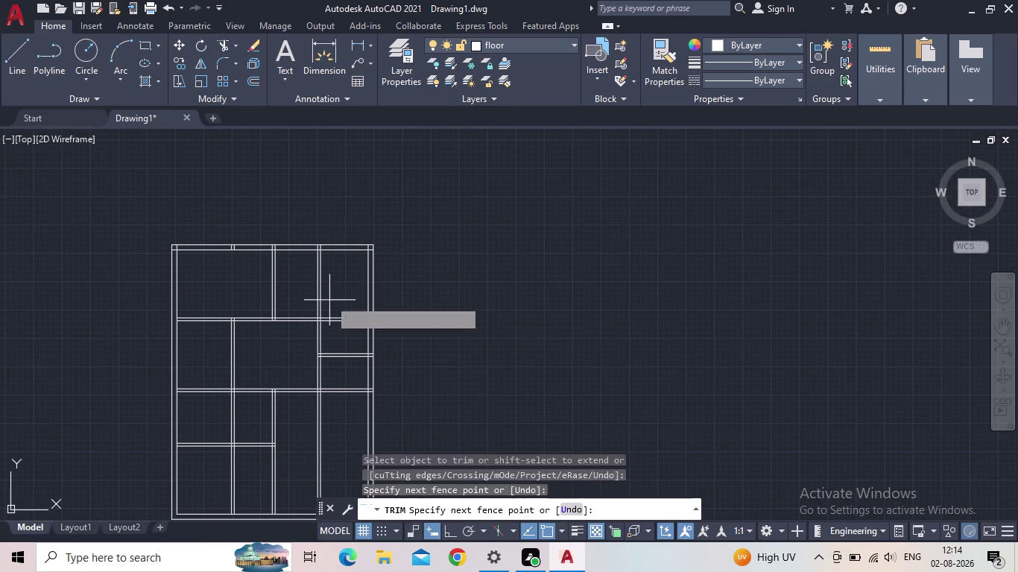
click(310, 299)
middle_drag(303, 355, 313, 322)
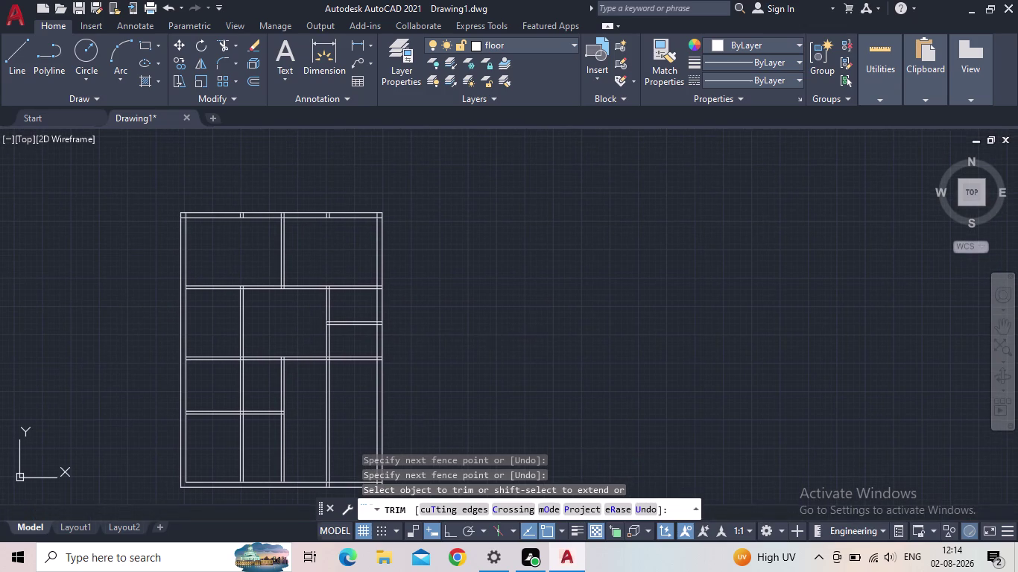
drag(349, 388, 341, 389)
click(320, 392)
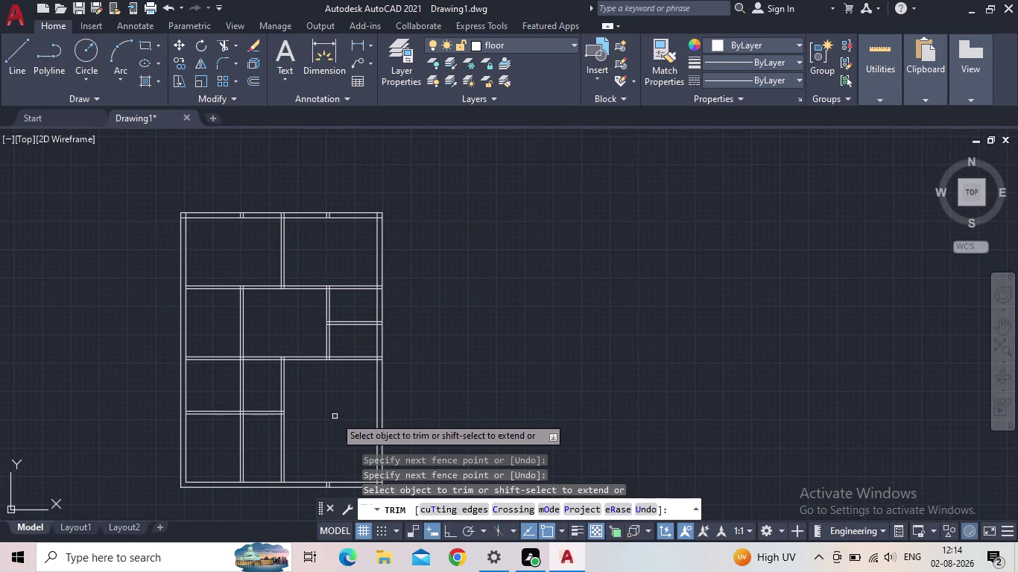
middle_drag(315, 405, 463, 378)
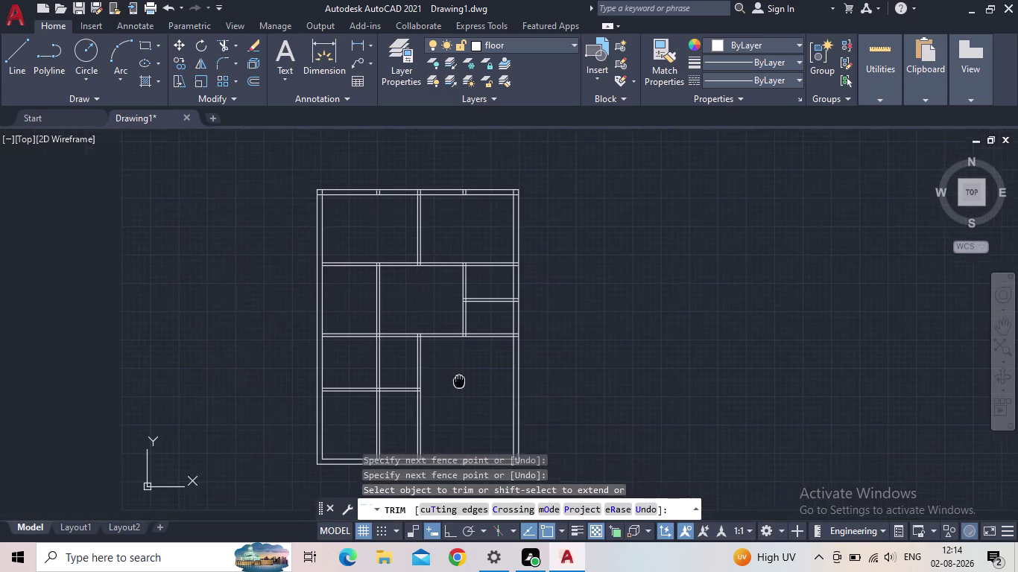
middle_drag(463, 379, 465, 379)
middle_click(465, 379)
Trim the lower wall crossing and the overlapping segment at a nearby junction.
click(404, 411)
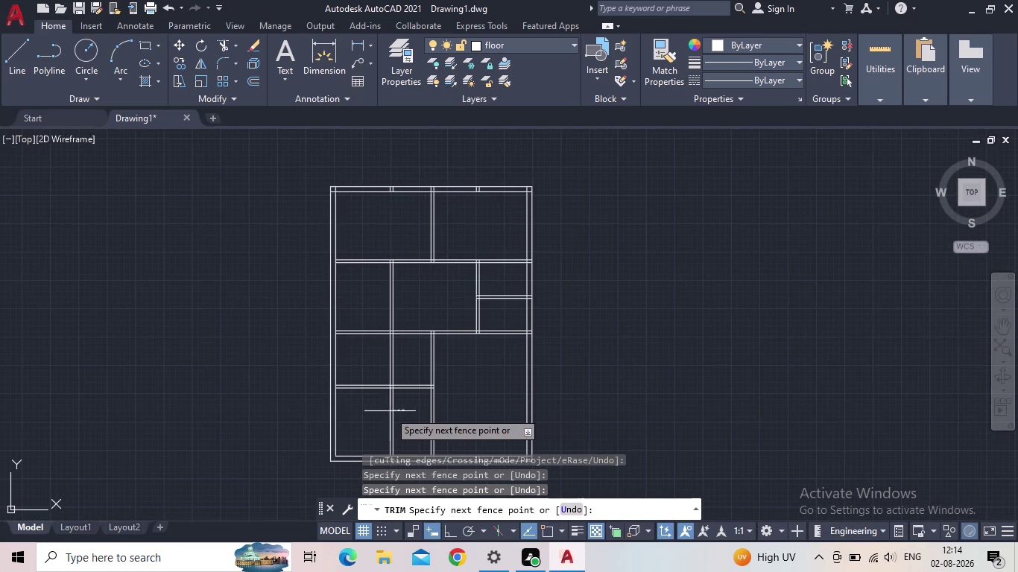
click(377, 414)
middle_drag(396, 410, 426, 415)
middle_click(430, 353)
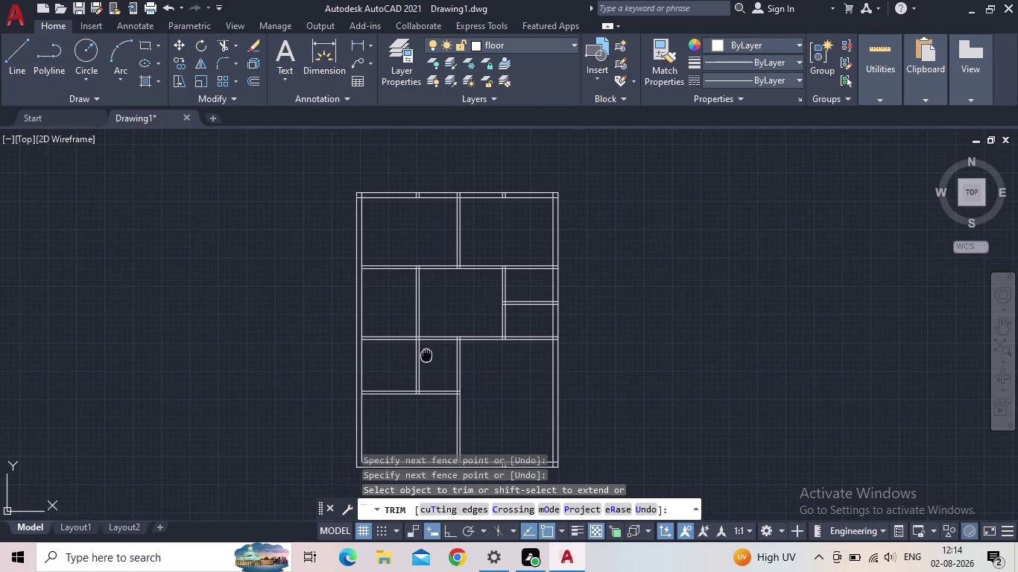
scroll(up, 3)
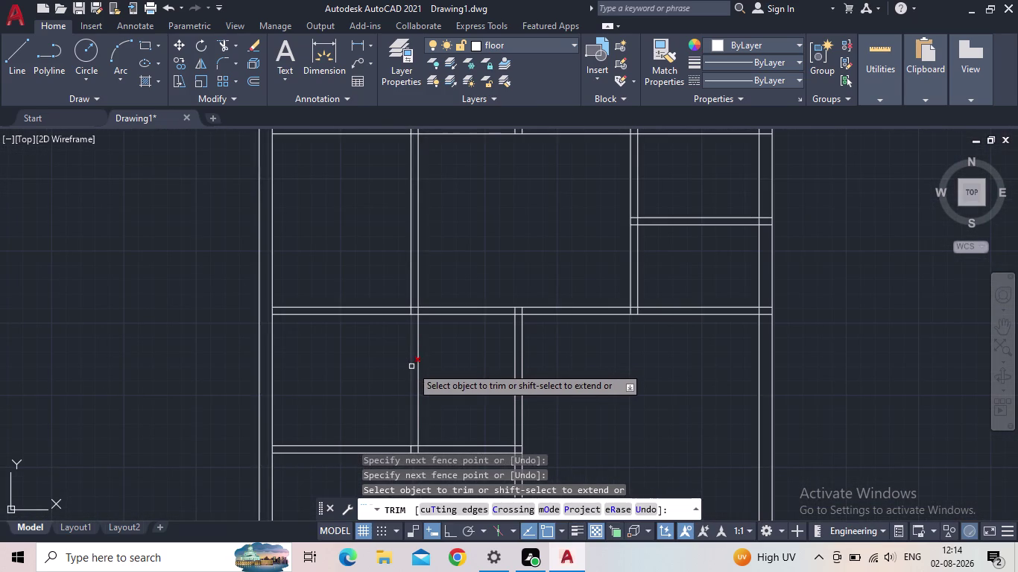
click(412, 367)
middle_click(388, 389)
scroll(down, 3)
middle_drag(442, 381, 410, 360)
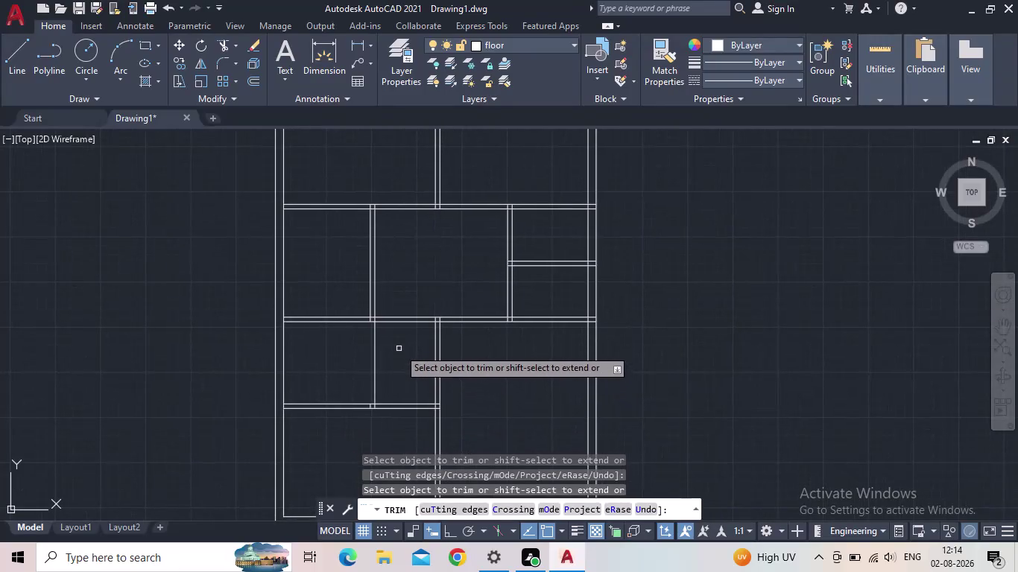
scroll(down, 3)
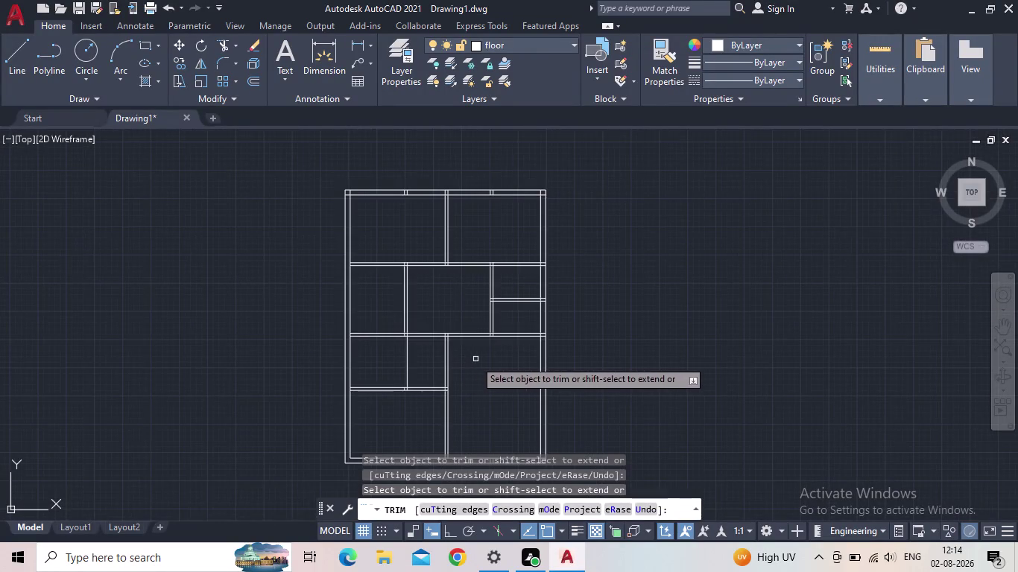
middle_drag(475, 360, 418, 313)
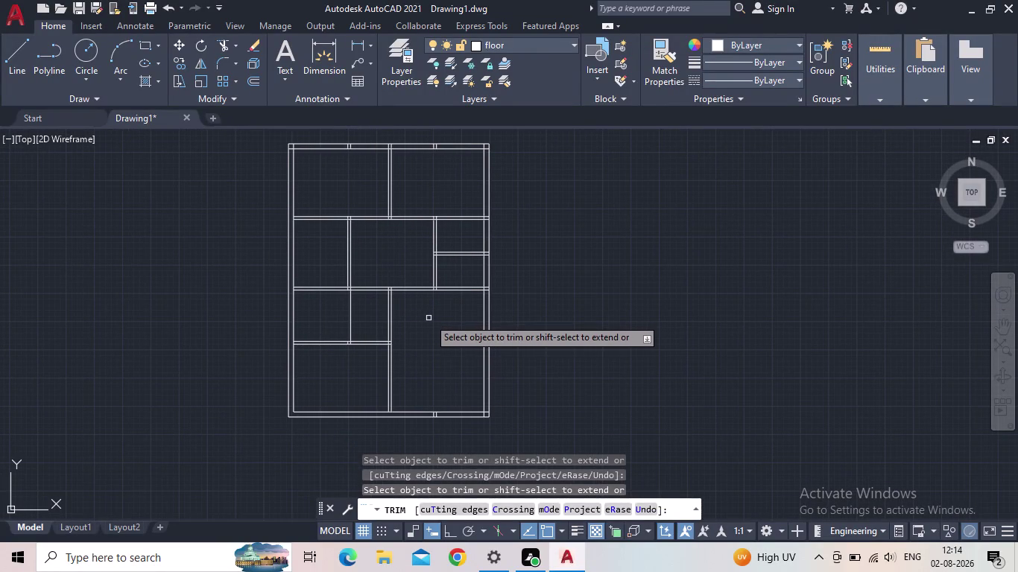
middle_drag(425, 320, 409, 341)
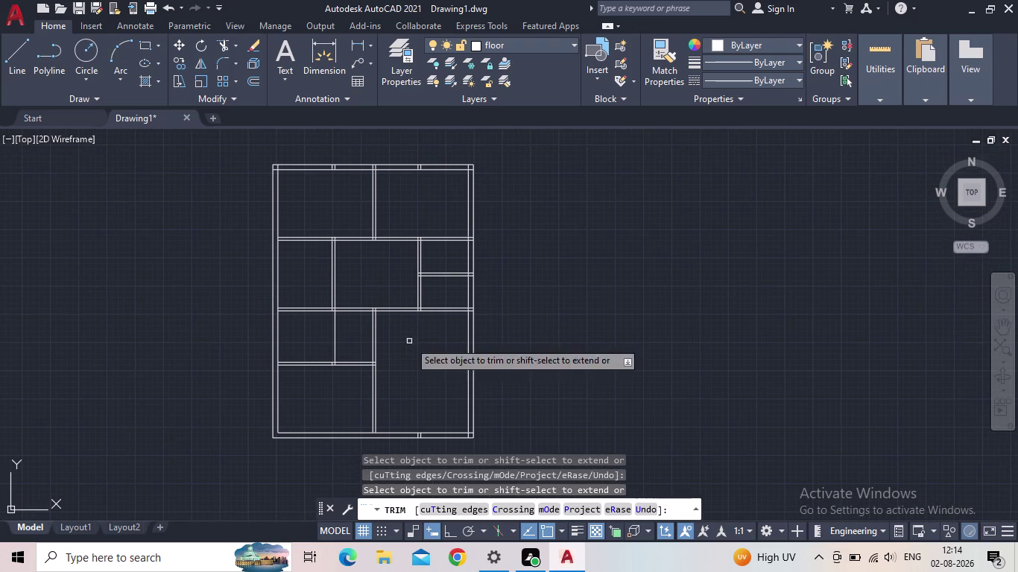
Fence-cut the crossing wall lines along the top wall and at its corner.
middle_drag(419, 415, 376, 226)
scroll(up, 3)
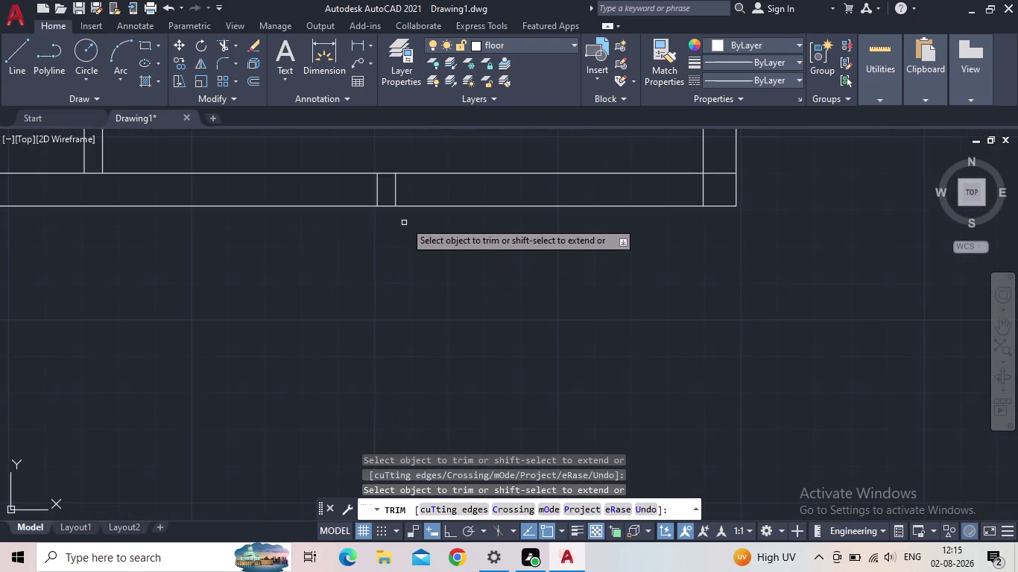
drag(403, 188, 357, 190)
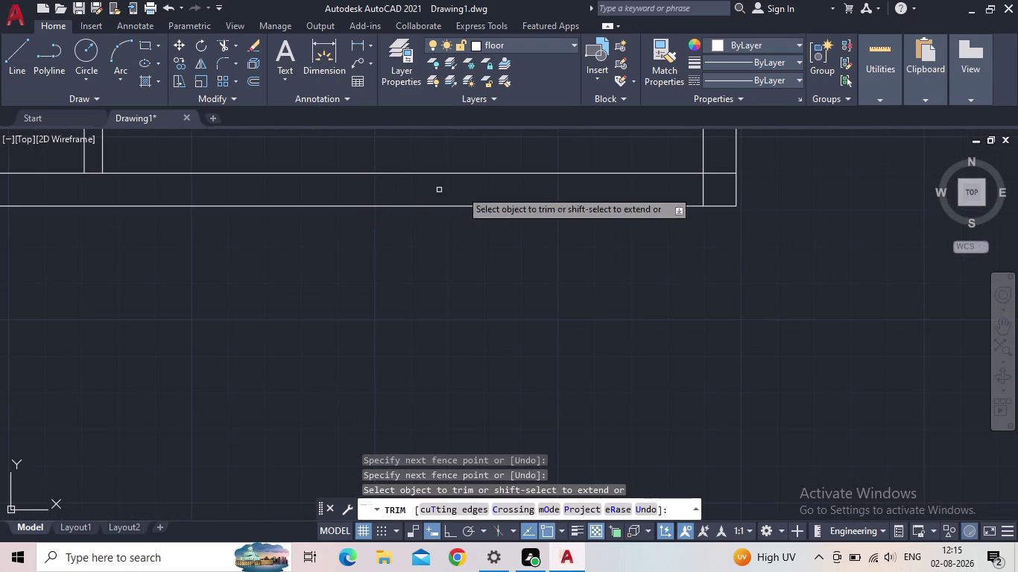
middle_drag(550, 190, 314, 284)
drag(453, 285, 480, 276)
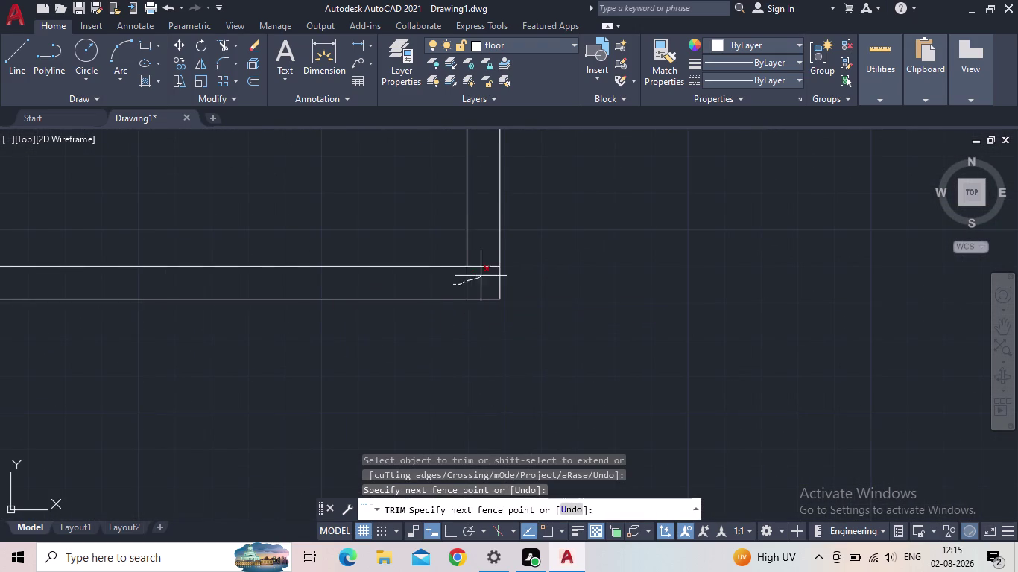
drag(481, 276, 482, 257)
scroll(down, 3)
middle_drag(344, 216, 500, 309)
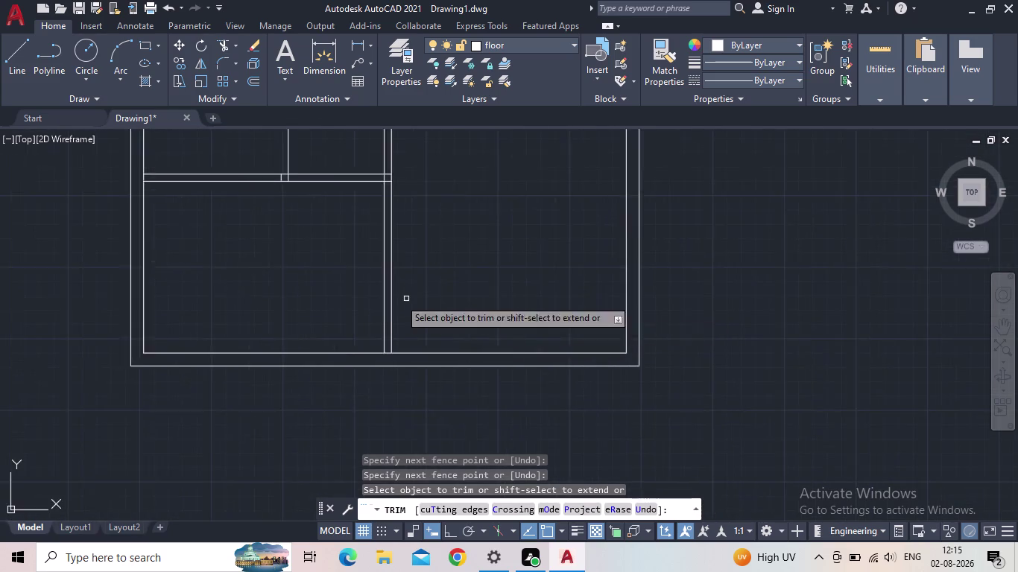
scroll(down, 3)
middle_drag(233, 224, 270, 410)
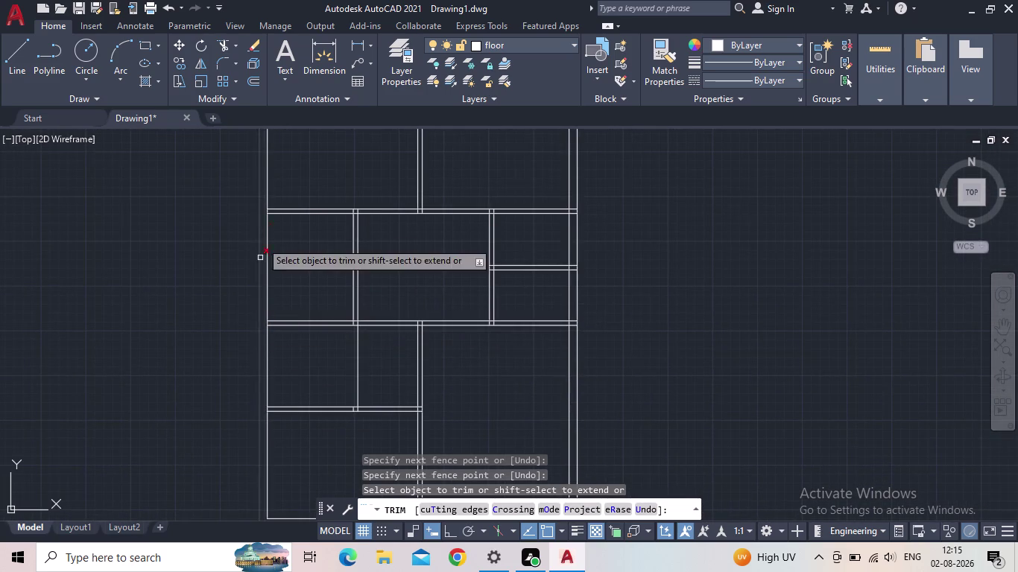
middle_drag(275, 227, 228, 399)
scroll(up, 3)
Cut crossing wall lines at several middle junctions and remove a stray segment.
drag(221, 267, 196, 302)
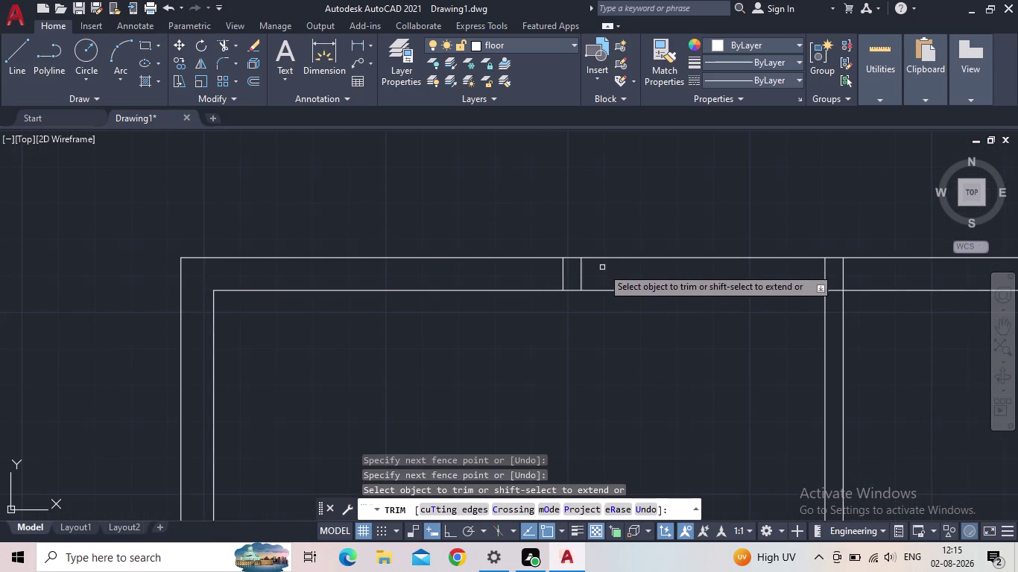
drag(591, 272, 541, 275)
scroll(down, 3)
middle_drag(574, 298, 309, 331)
scroll(up, 3)
drag(412, 306, 351, 306)
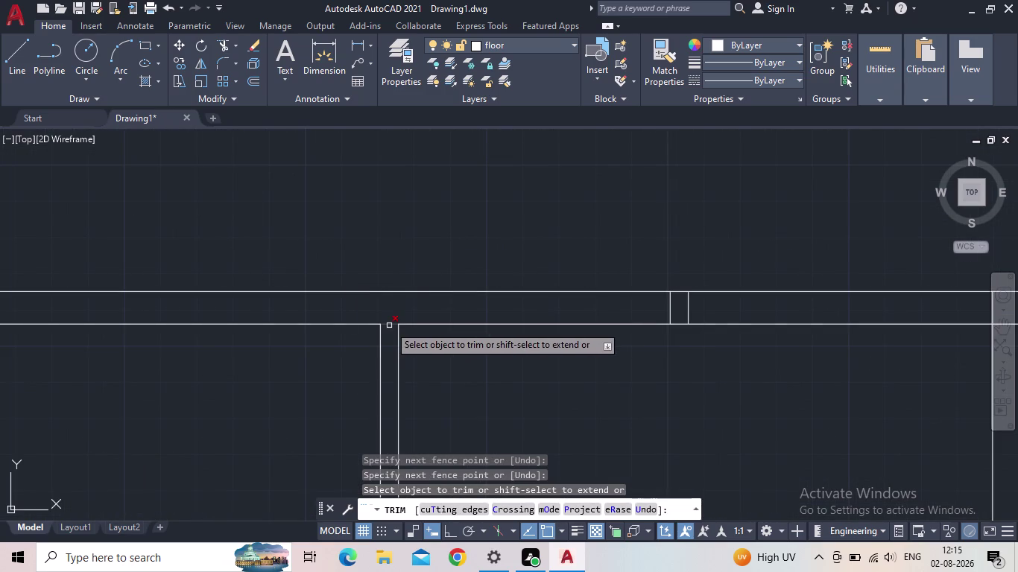
click(389, 325)
drag(708, 309, 640, 313)
scroll(down, 3)
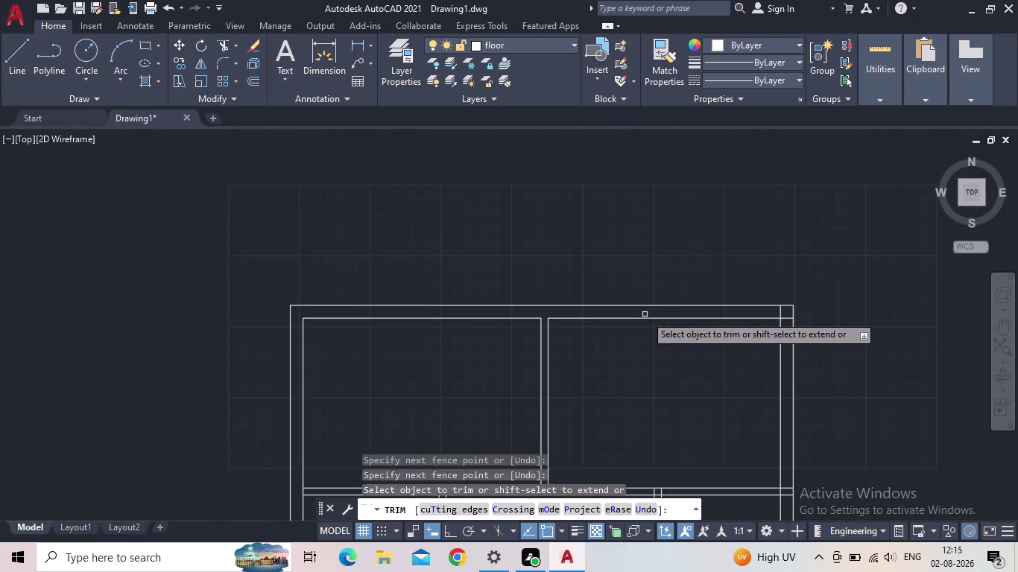
middle_drag(660, 345, 351, 361)
scroll(up, 3)
drag(480, 352, 479, 336)
drag(476, 328, 442, 326)
scroll(down, 3)
Trim the right-side wall crossings, remove stray segments, and end the trim.
middle_drag(424, 391, 270, 262)
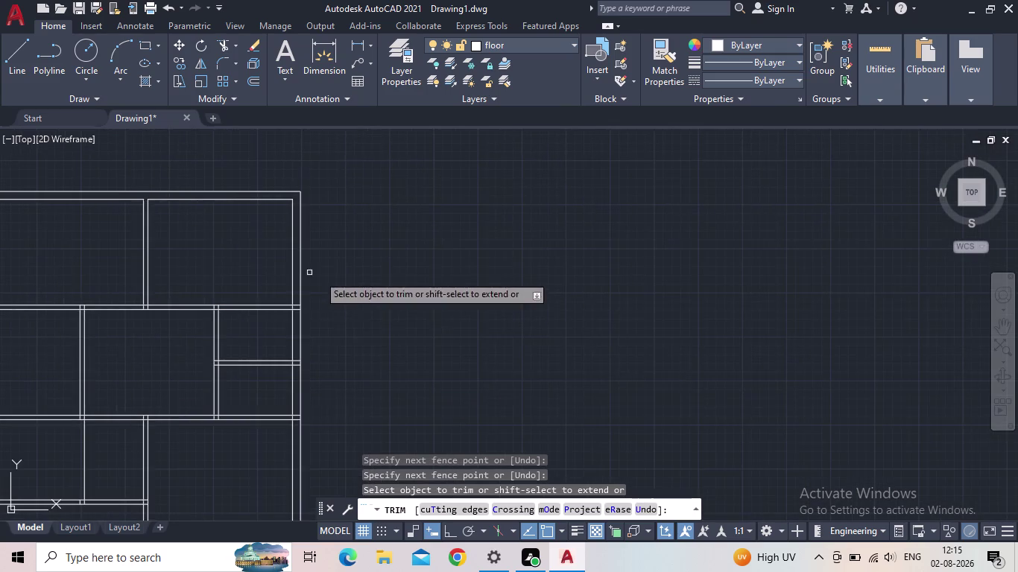
scroll(up, 3)
scroll(down, 3)
middle_drag(333, 319, 338, 243)
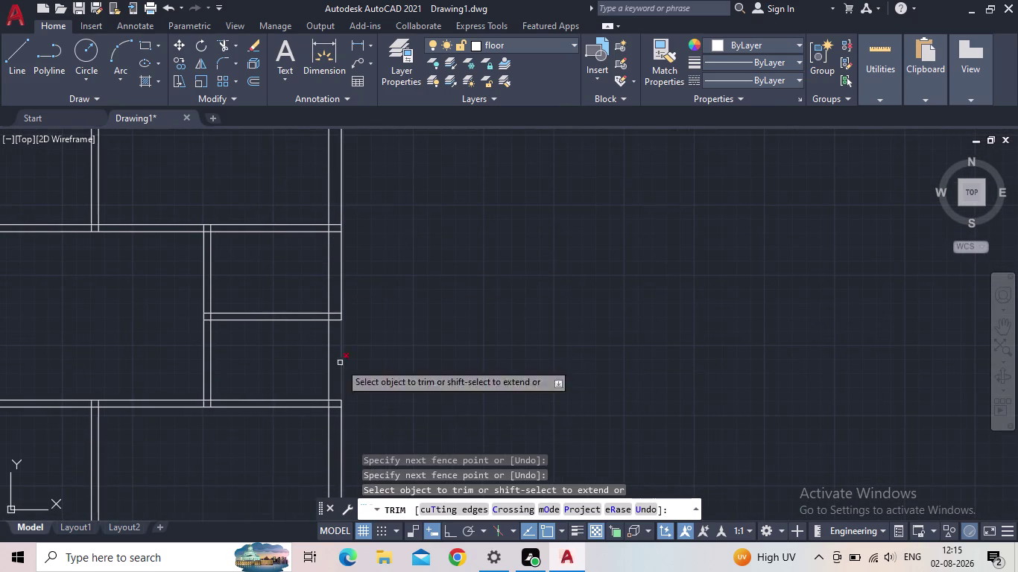
click(336, 416)
click(334, 396)
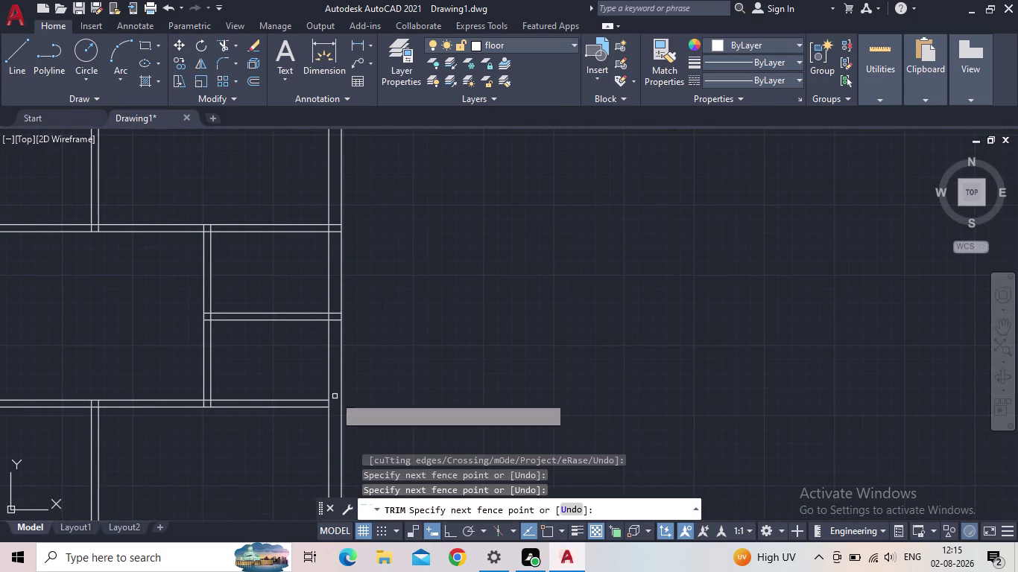
drag(336, 330, 336, 319)
click(333, 301)
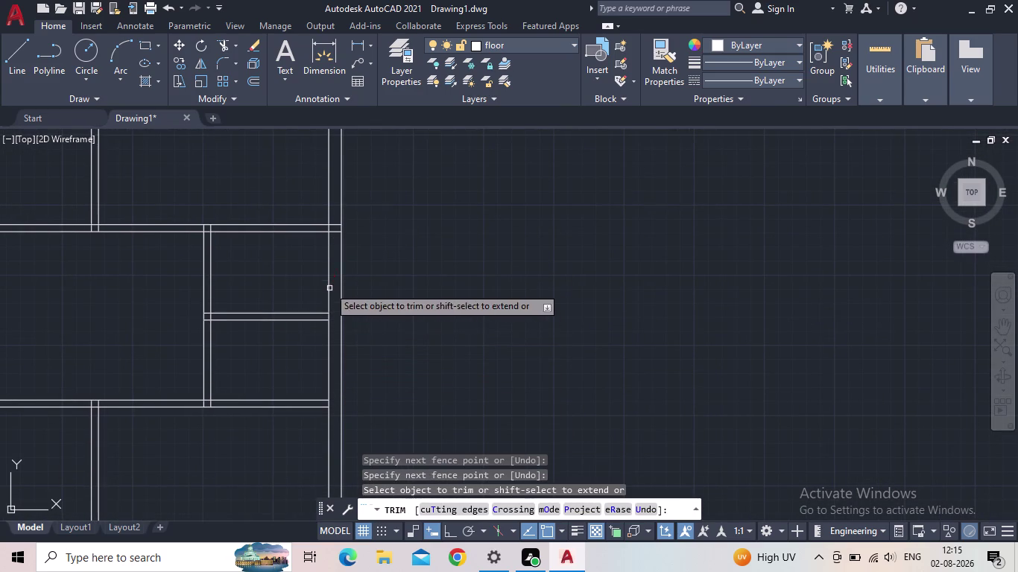
middle_drag(326, 280, 308, 348)
scroll(up, 3)
drag(317, 281, 314, 251)
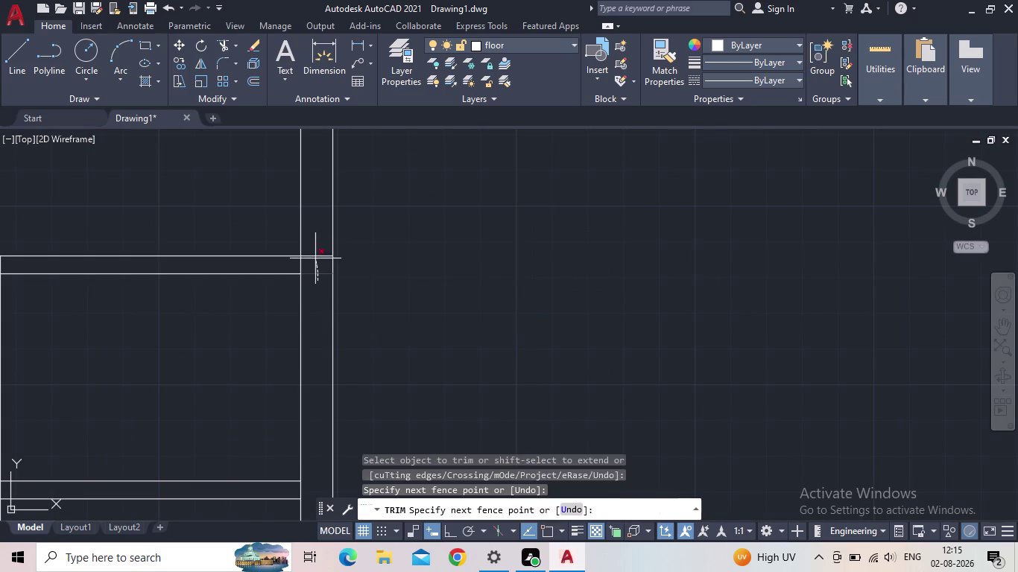
drag(314, 252, 315, 249)
click(301, 267)
scroll(down, 3)
middle_drag(269, 336, 269, 337)
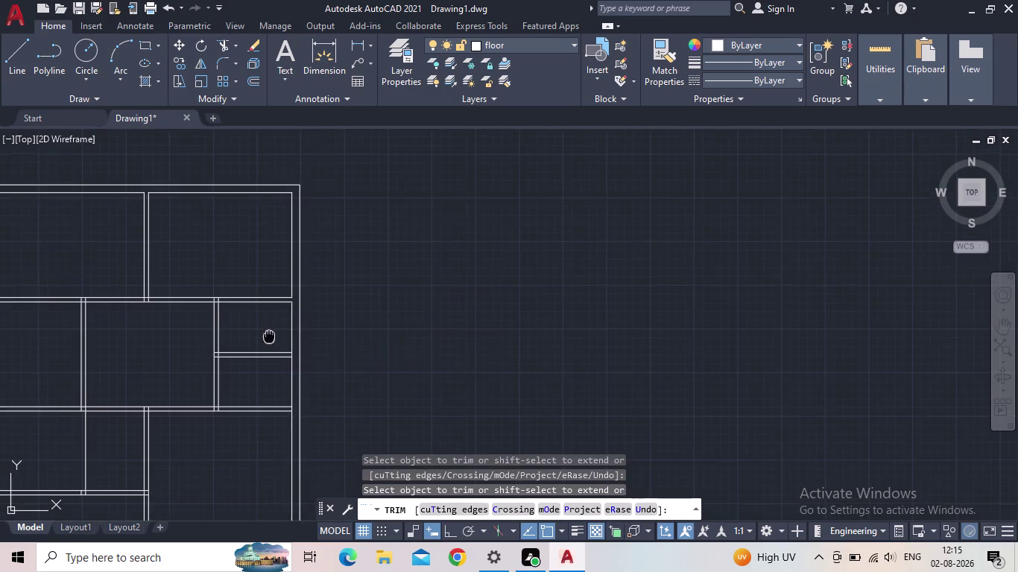
middle_drag(269, 337, 282, 295)
scroll(down, 3)
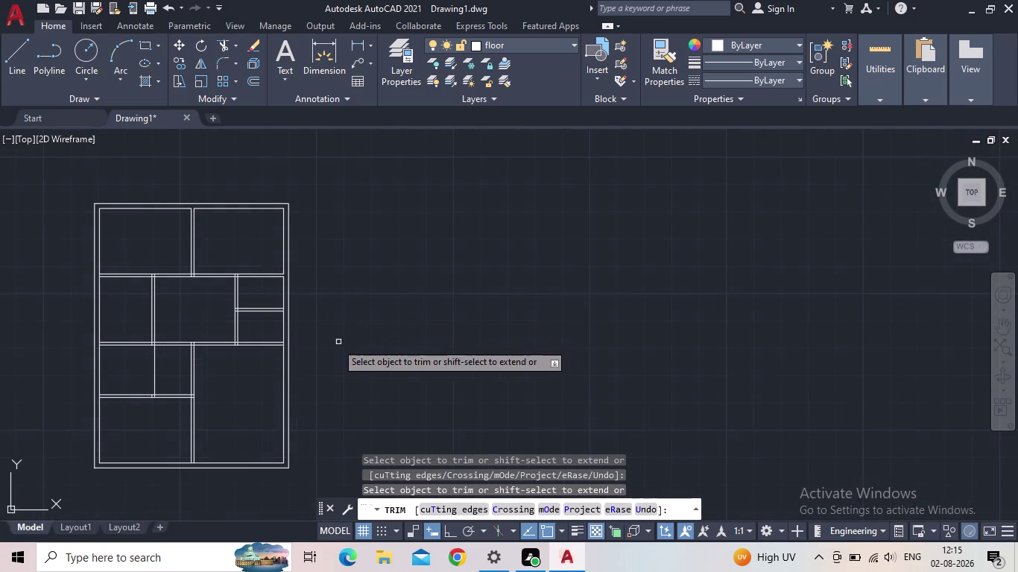
key(Escape)
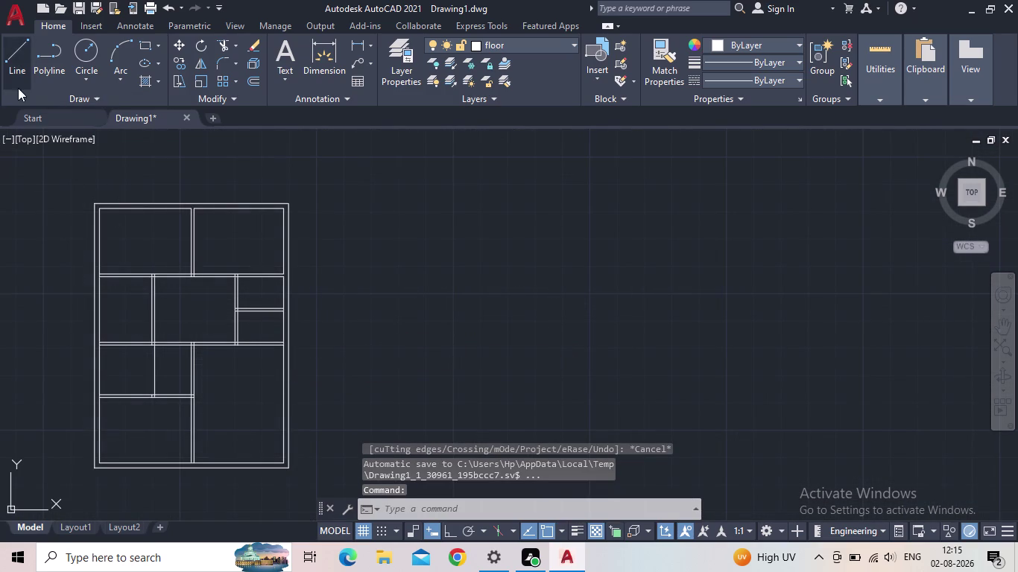
Start Save As and name the file '30'x40' ground floor plan 09'.
click(10, 24)
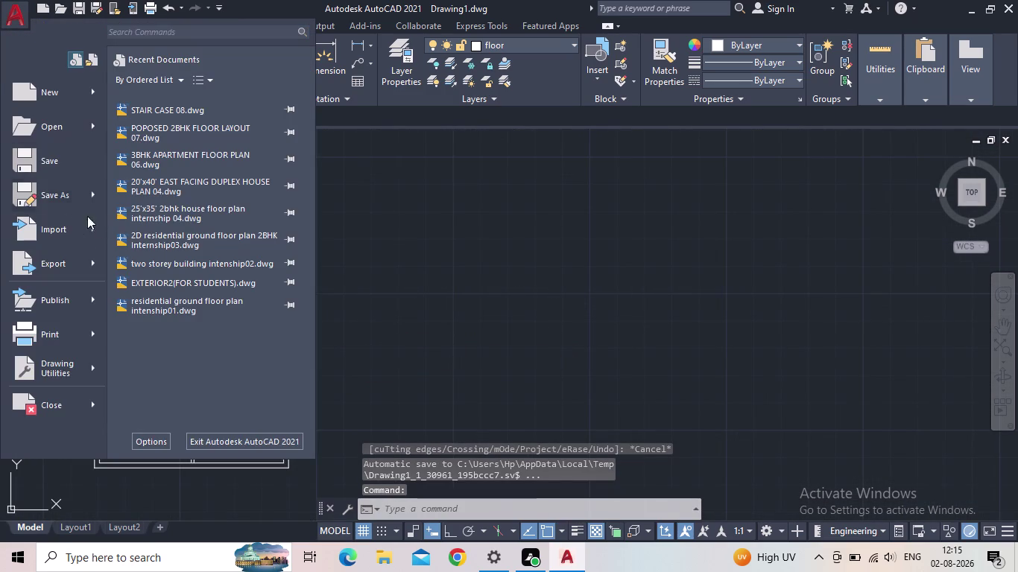
click(91, 197)
click(163, 103)
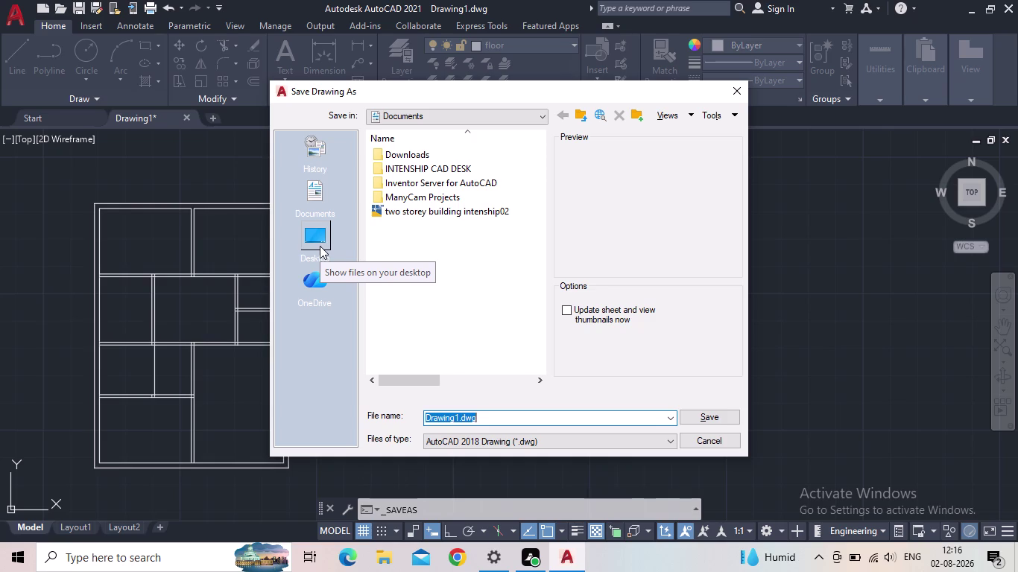
key(3)
text(0)
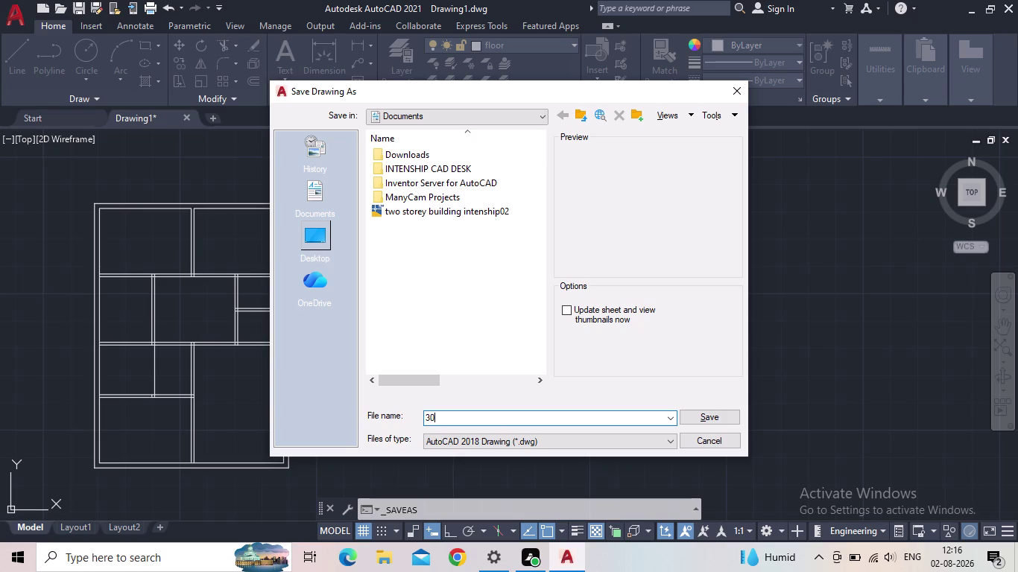
text(')
text(x40)
text(')
key(space)
text(gro)
text(und)
key(space)
text(f)
text(lo)
key(o)
text(r pla)
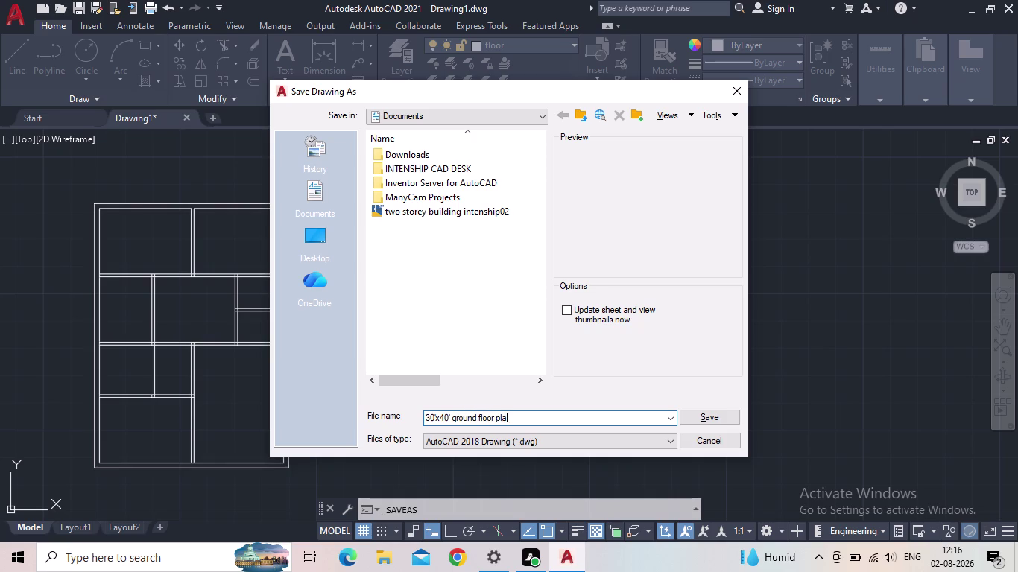
text(n)
key(space)
key(0)
key(9)
Save it into the INTENSHIP CAD DESK folder.
double_click(478, 166)
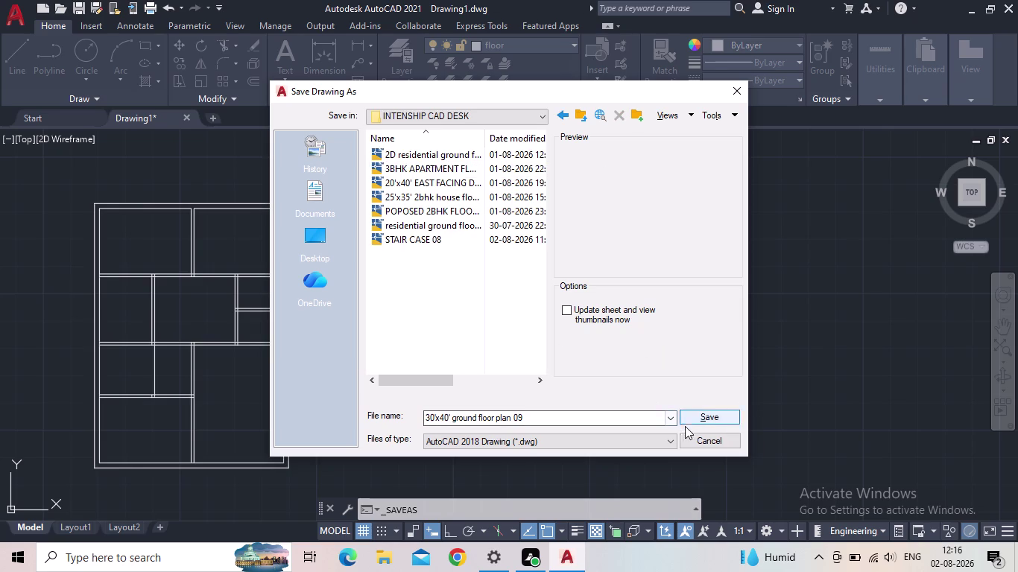
click(705, 420)
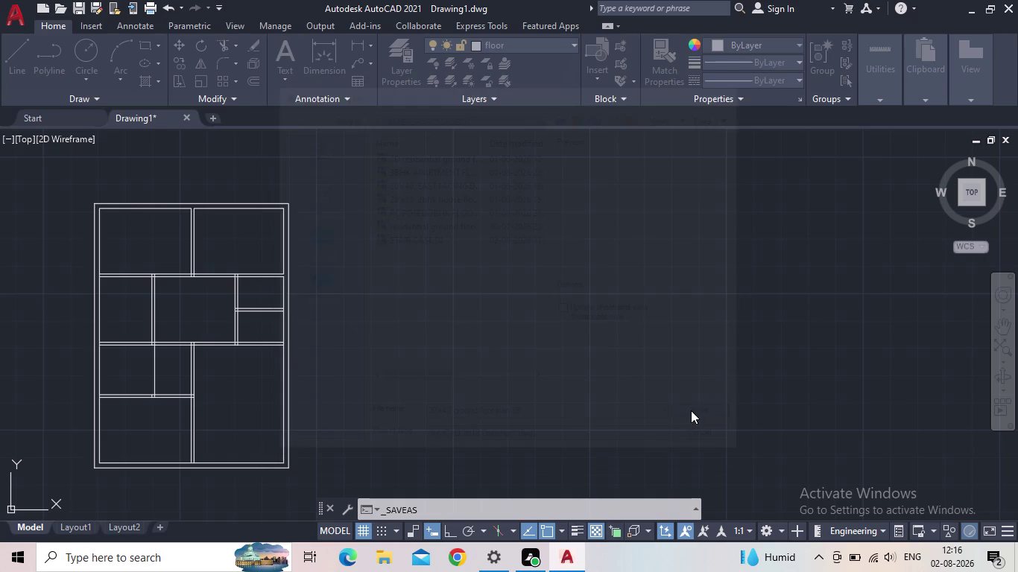
scroll(down, 3)
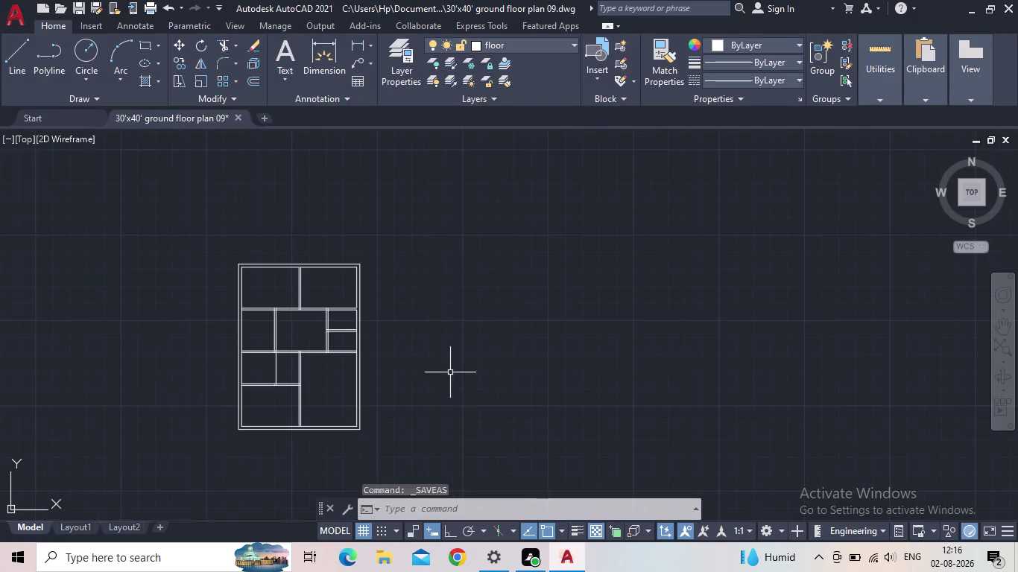
middle_drag(447, 376, 591, 349)
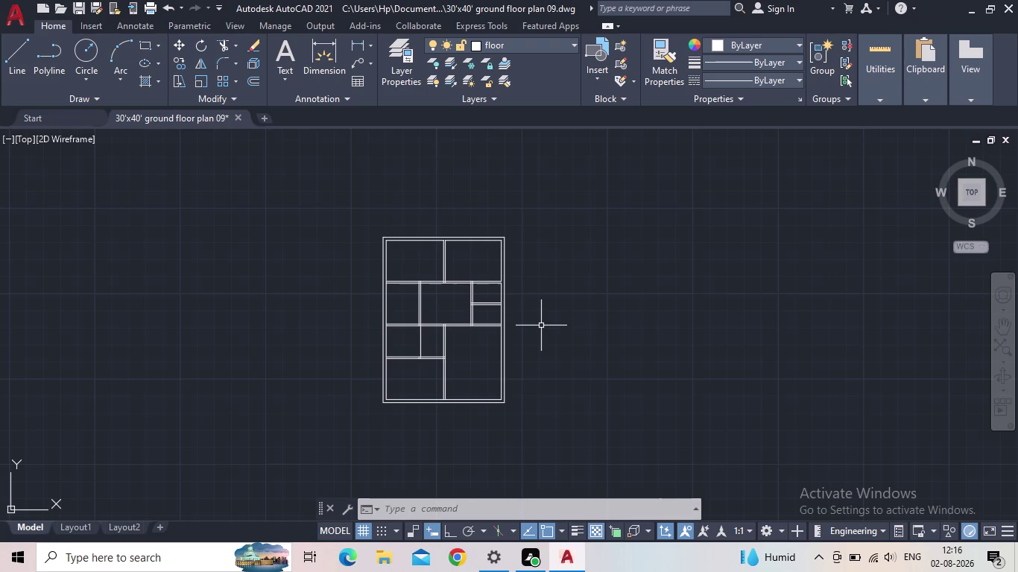
scroll(up, 3)
middle_drag(253, 278, 331, 314)
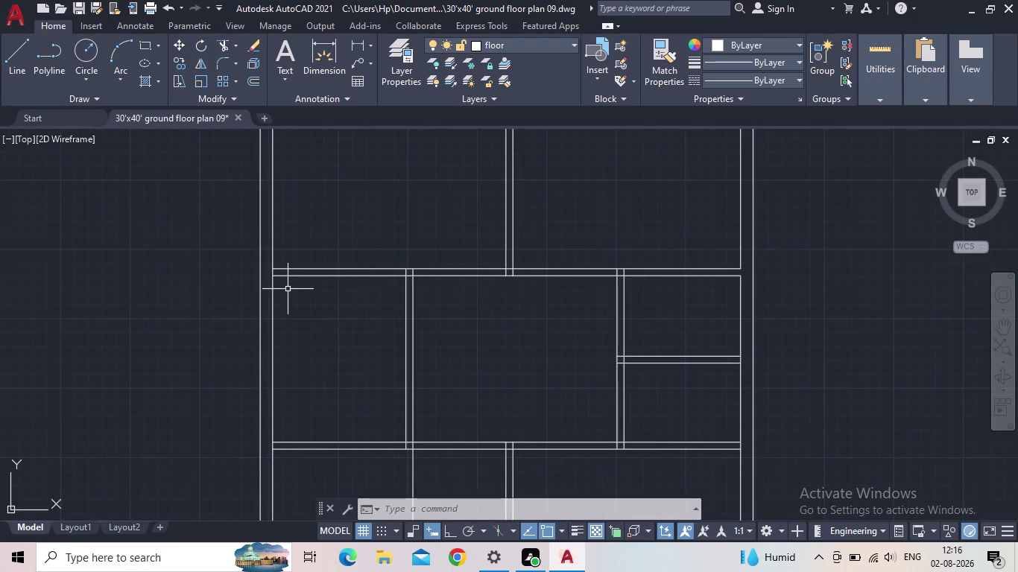
With TR, remove stray wall segments and fence-cut an interior junction's crossing lines.
scroll(up, 3)
text(tr)
key(Return)
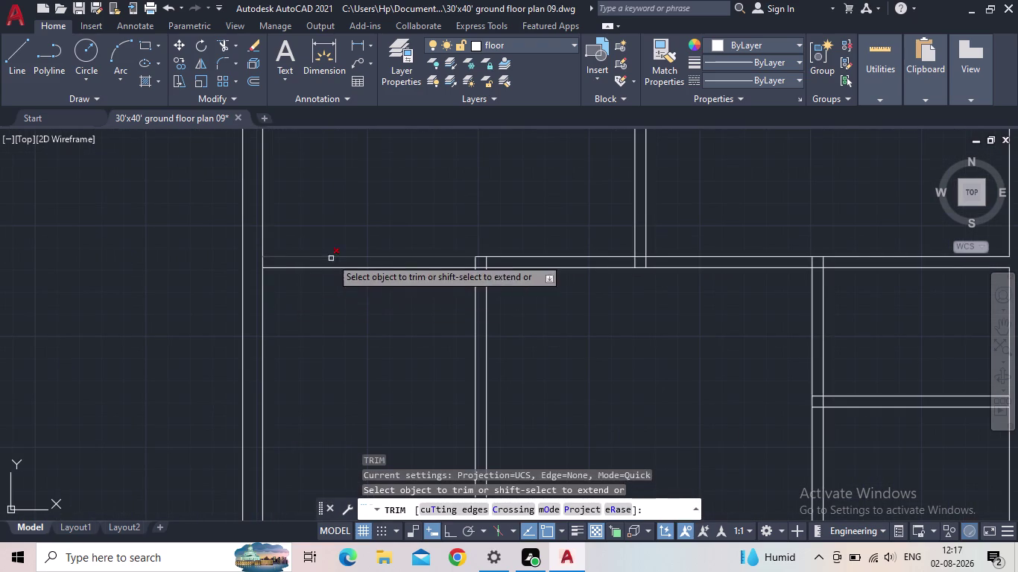
scroll(up, 3)
click(260, 263)
click(223, 262)
scroll(down, 3)
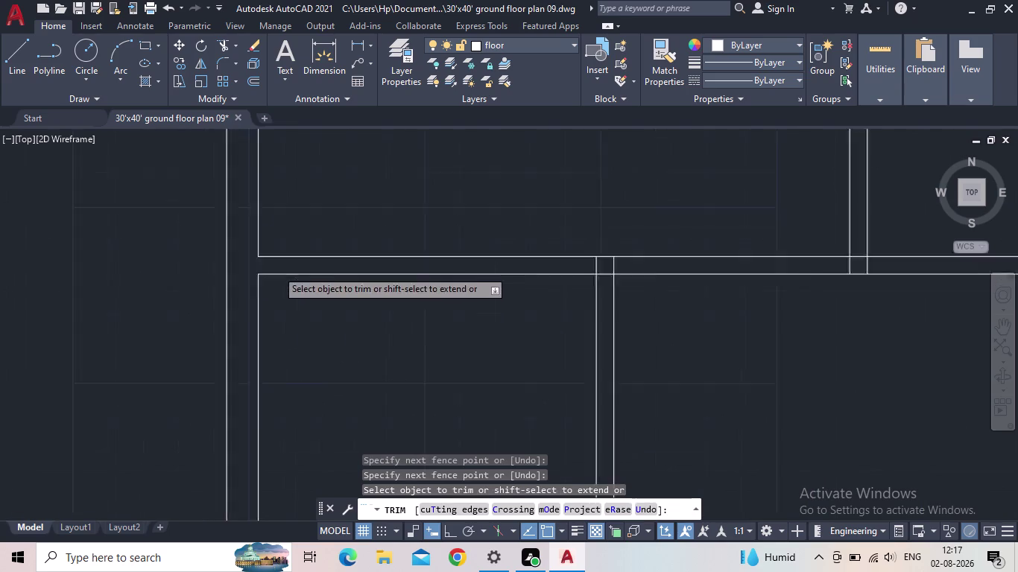
scroll(down, 3)
scroll(up, 3)
drag(502, 263, 439, 262)
click(480, 282)
End the trim and pan across the interior walls.
scroll(down, 3)
middle_drag(609, 303, 467, 337)
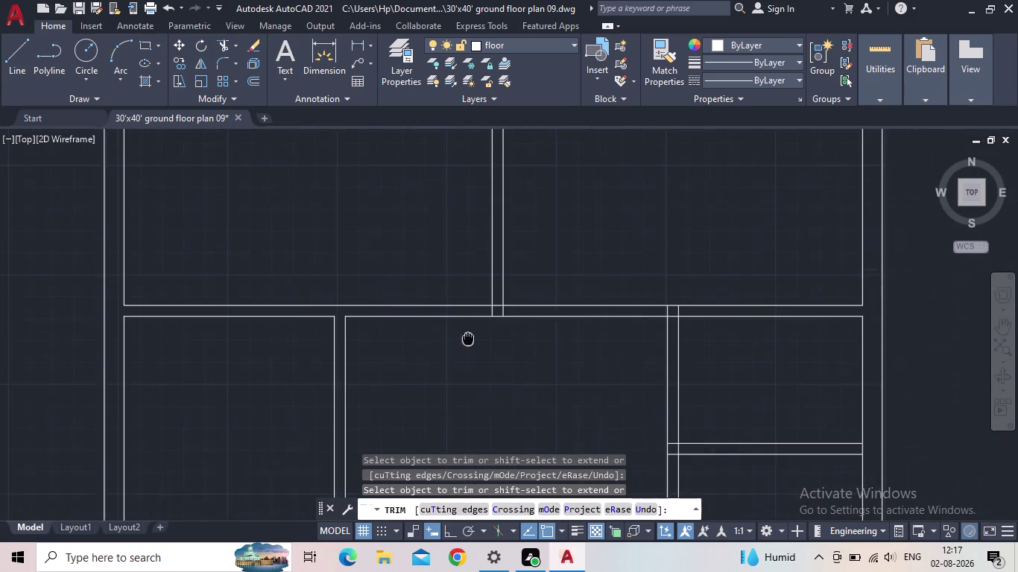
scroll(up, 3)
scroll(down, 3)
key(Escape)
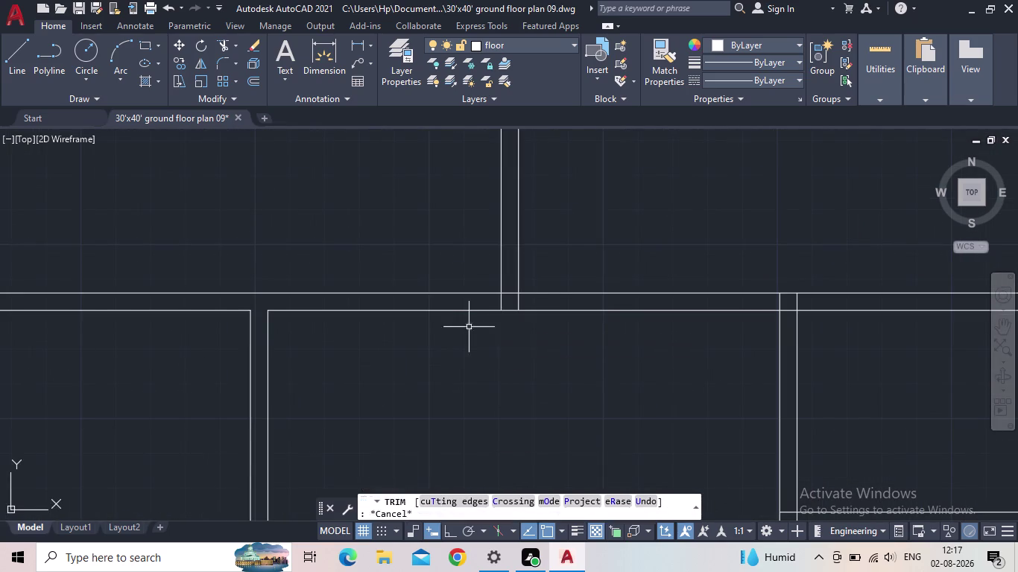
scroll(down, 3)
middle_drag(478, 345, 346, 275)
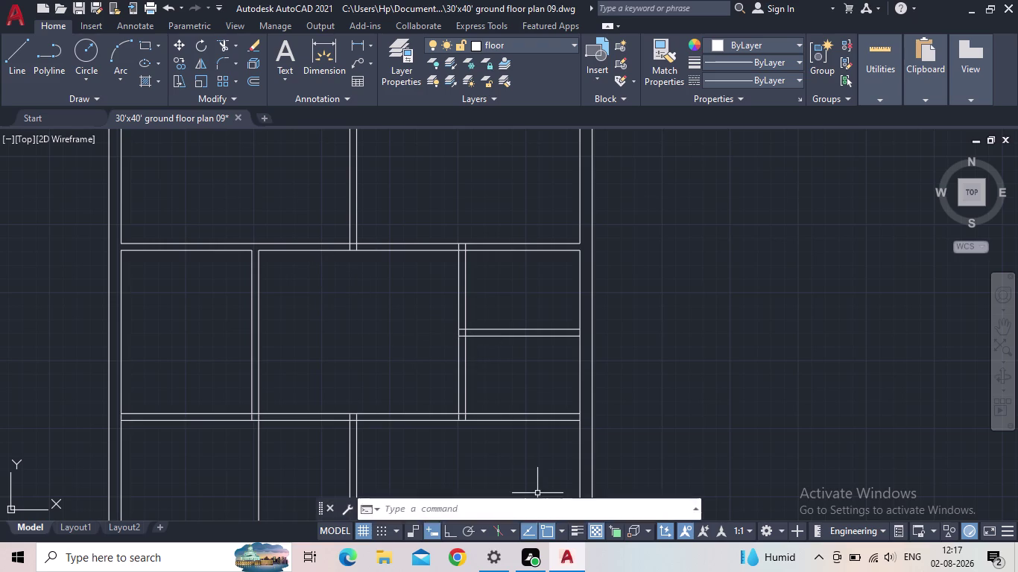
Pan and zoom over the rooms to check the trimmed wall layout, then quick-save.
scroll(down, 3)
middle_drag(398, 340, 398, 270)
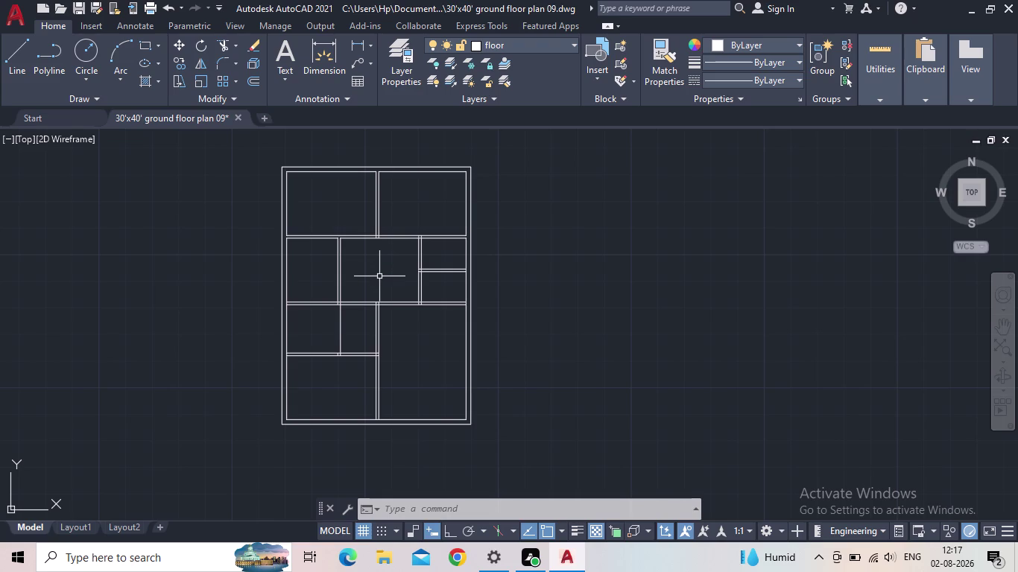
middle_drag(374, 262, 352, 279)
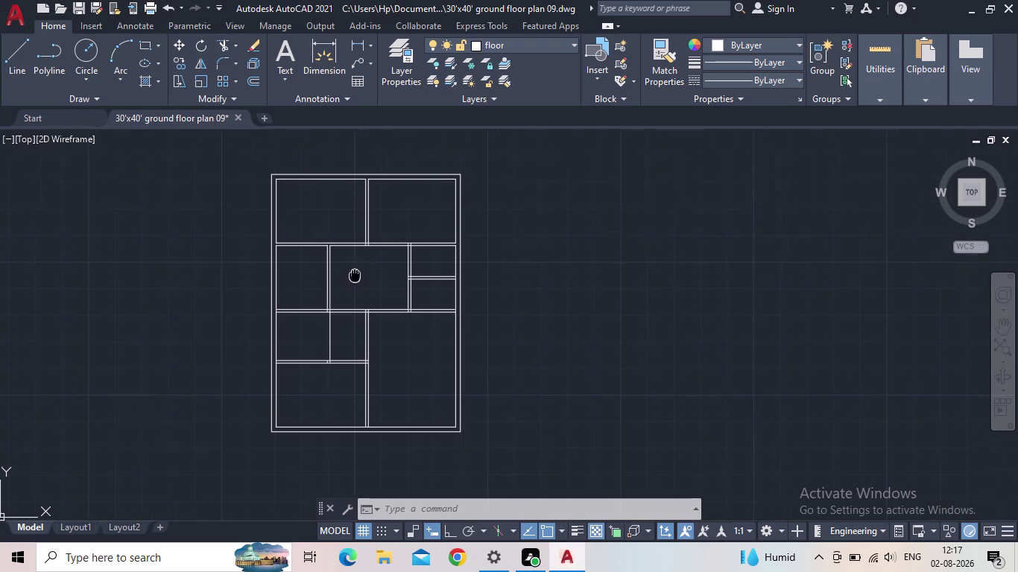
middle_drag(352, 279, 332, 294)
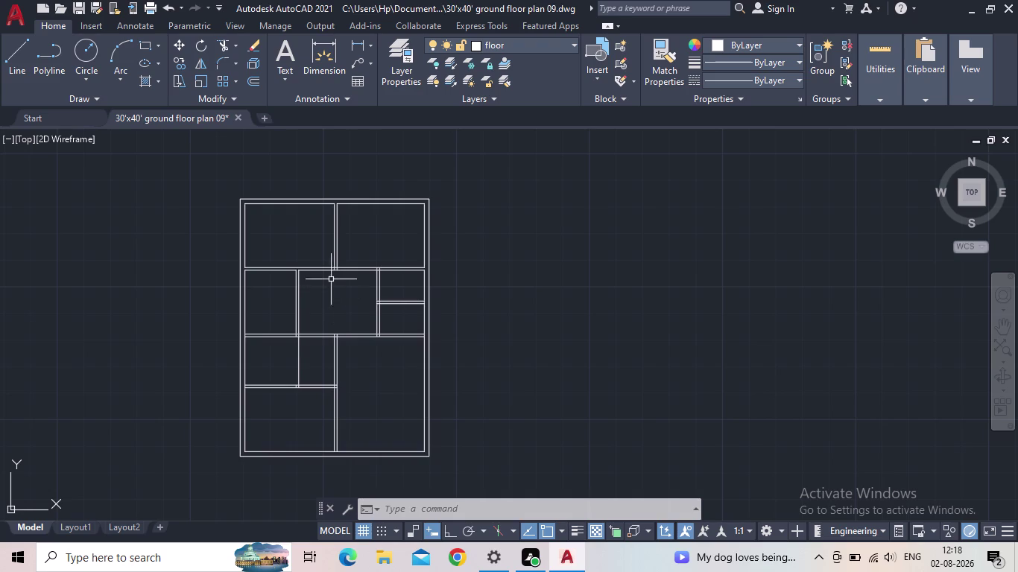
middle_drag(329, 289, 376, 338)
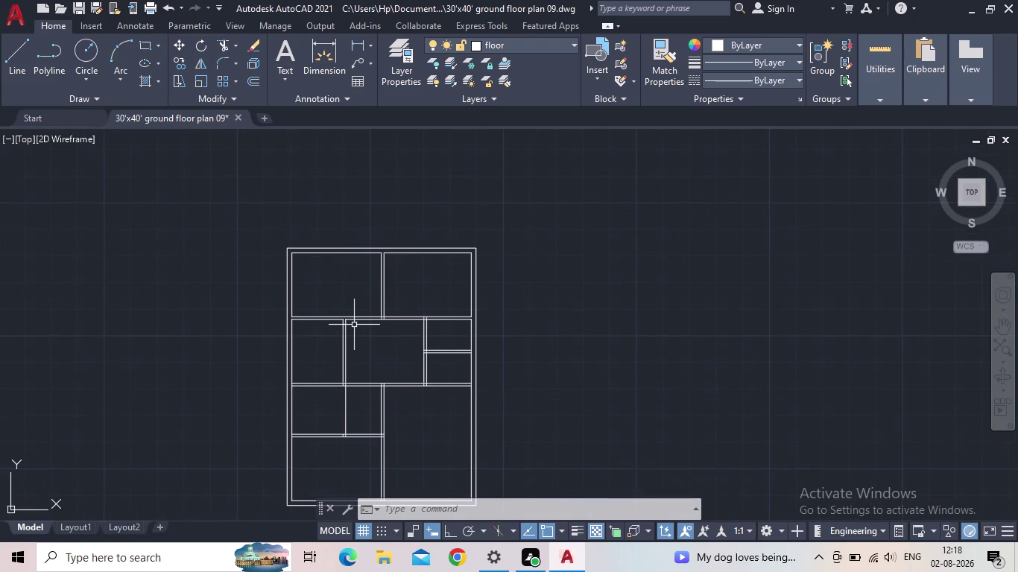
middle_drag(367, 347, 341, 316)
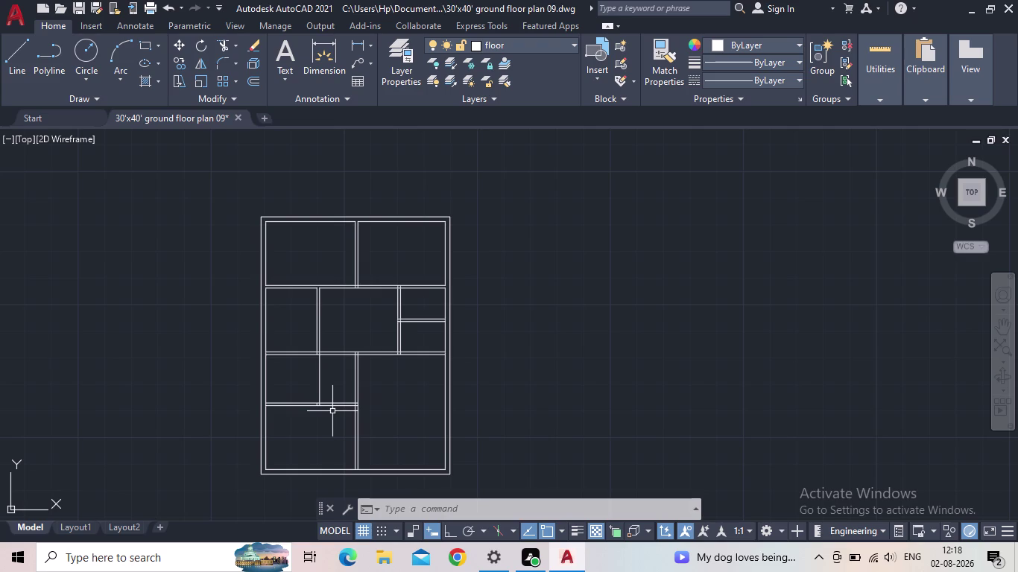
scroll(up, 3)
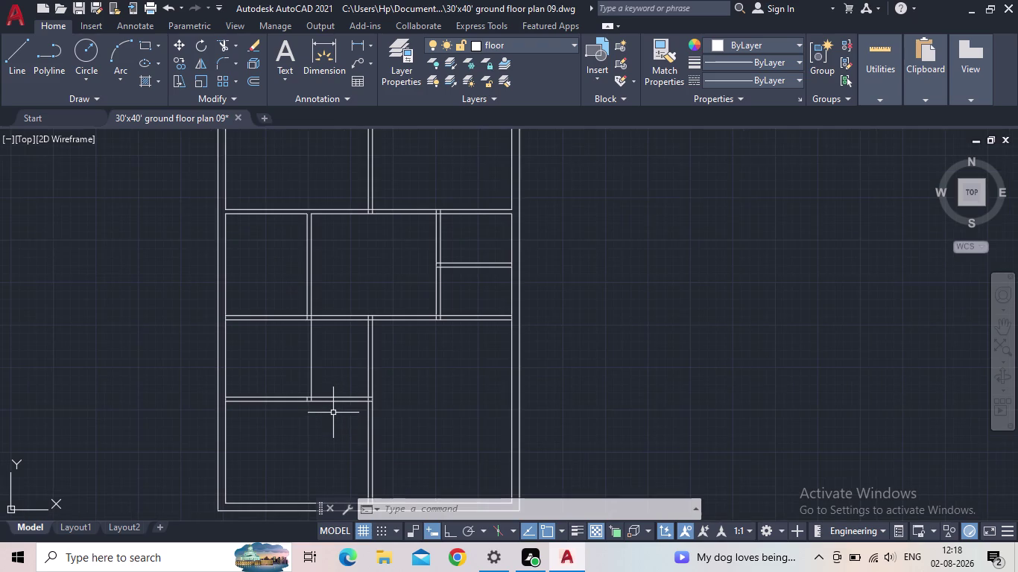
middle_drag(334, 414, 335, 381)
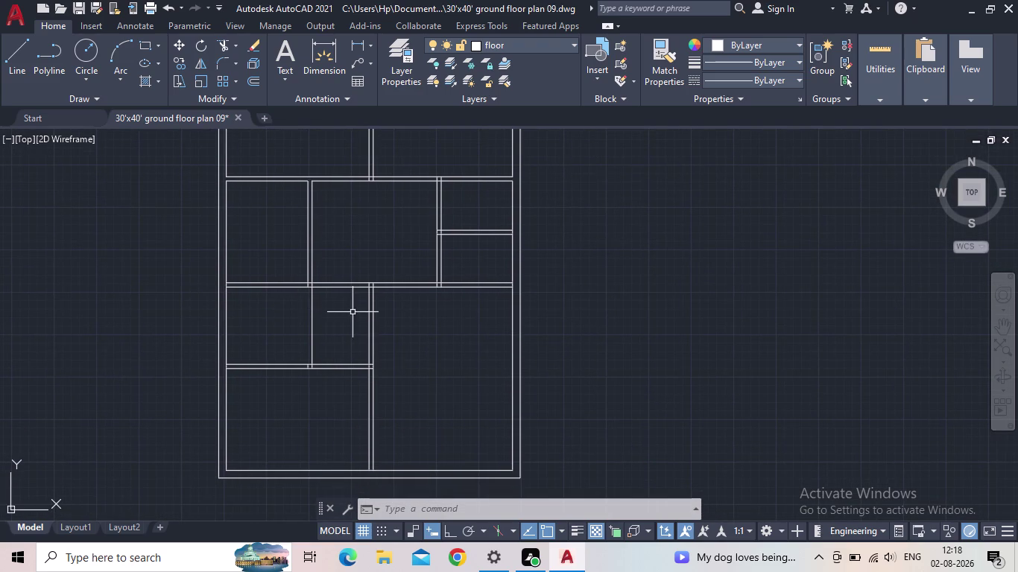
middle_drag(357, 316, 326, 359)
scroll(down, 3)
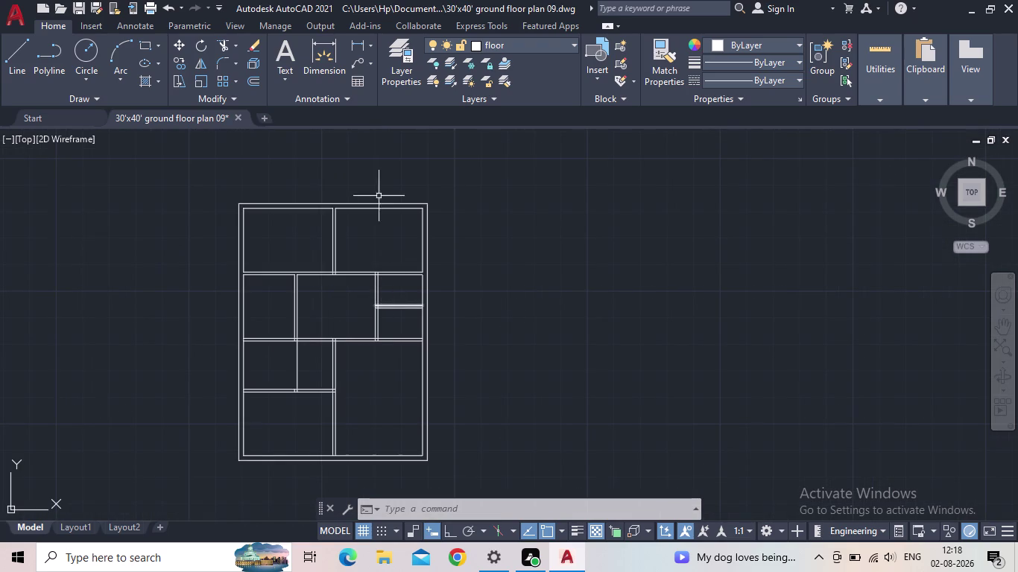
click(75, 5)
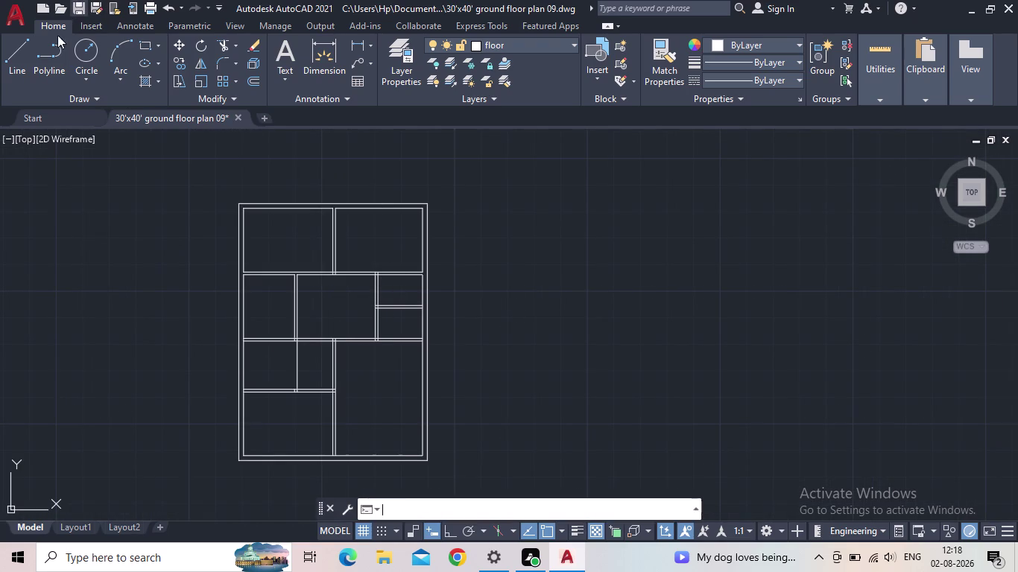
middle_drag(487, 295, 410, 310)
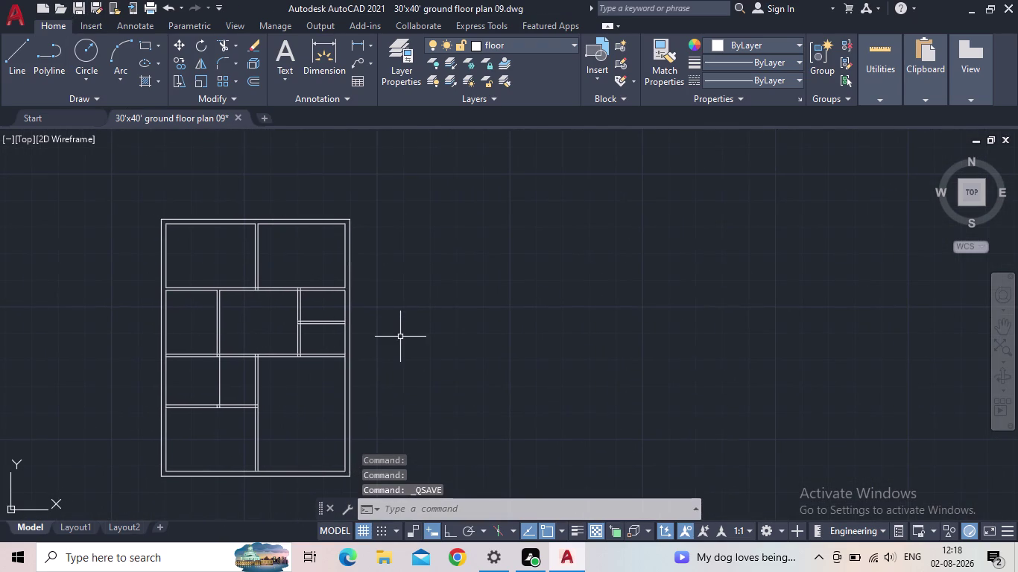
Finish the save command and open the Tool Palettes via TOOLPALETTES.
key(d)
key(Return)
key(Escape)
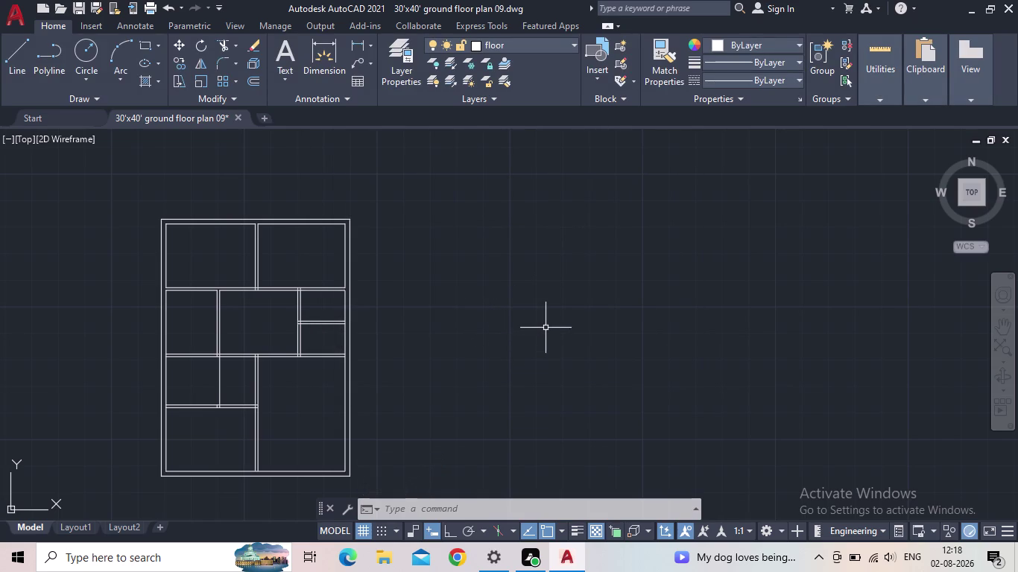
text(too)
text(l)
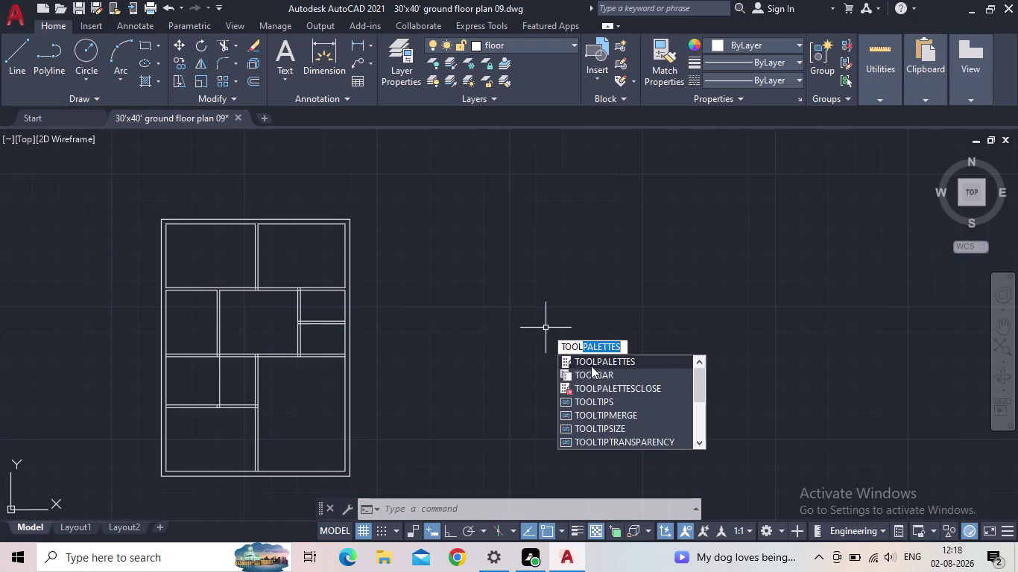
click(591, 359)
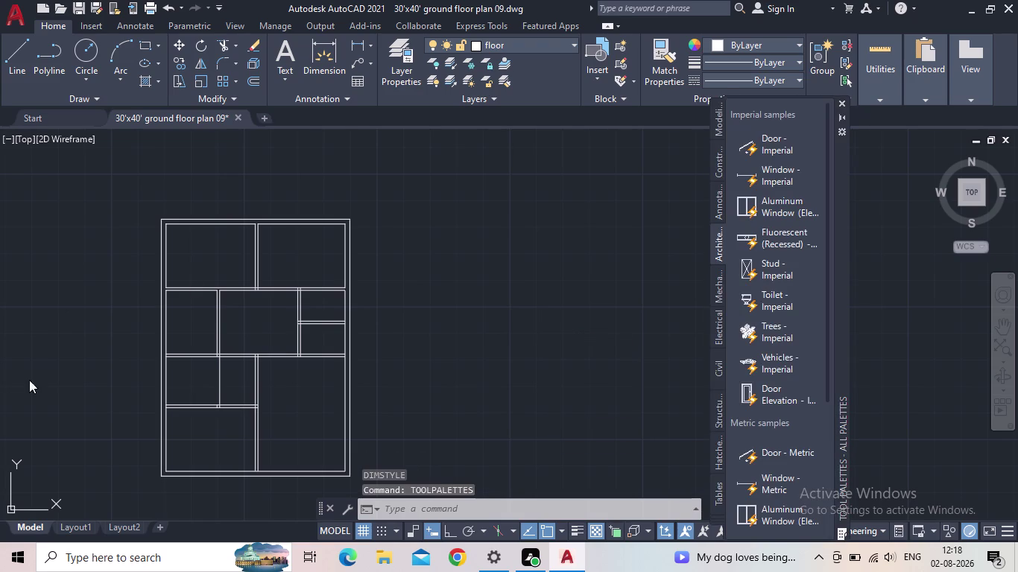
Drag in an architectural door sample, delete that test door, then open Layer Properties.
drag(777, 144, 517, 262)
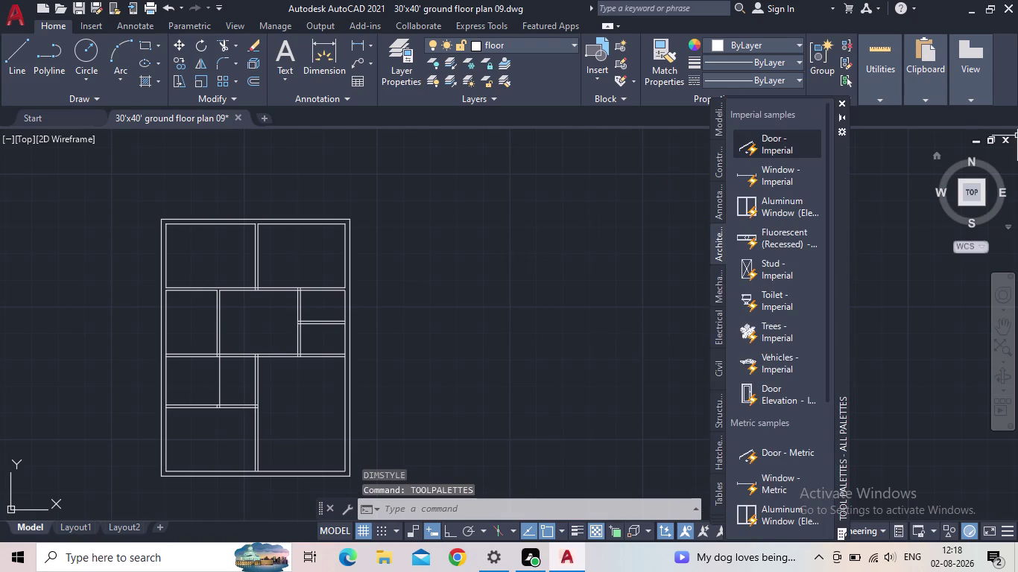
drag(516, 262, 516, 262)
key(Escape)
drag(536, 269, 525, 262)
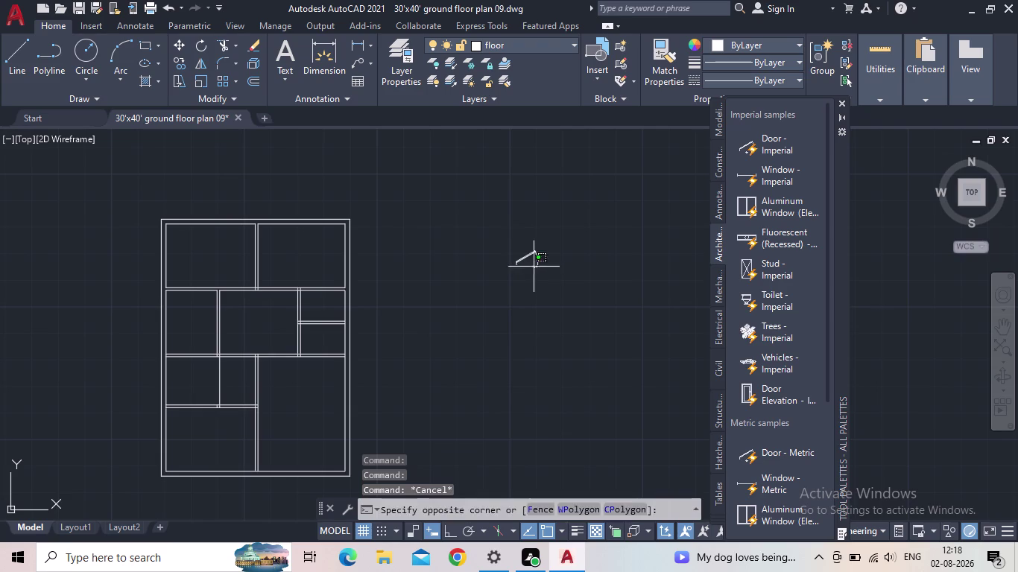
click(504, 250)
key(Delete)
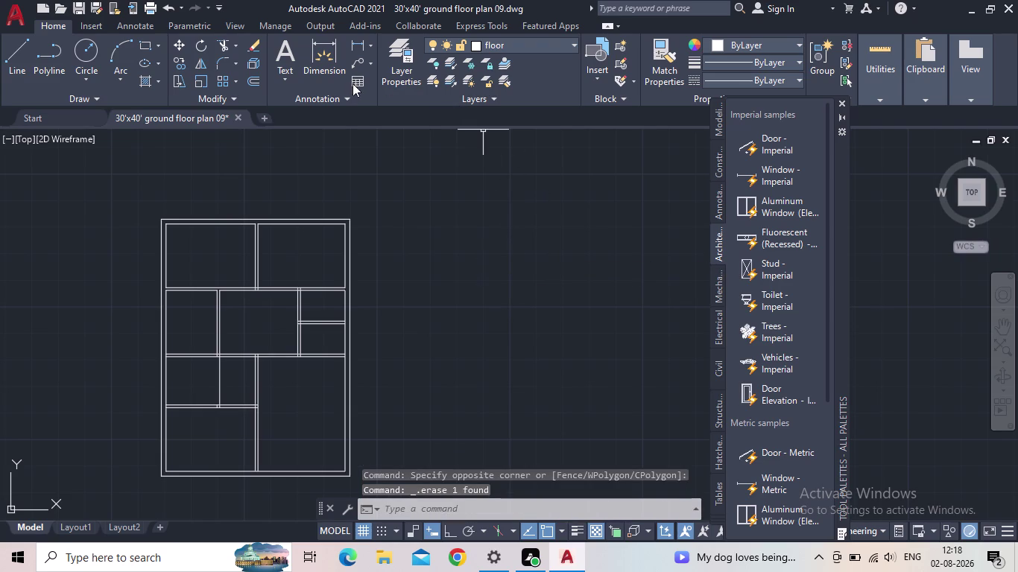
click(401, 79)
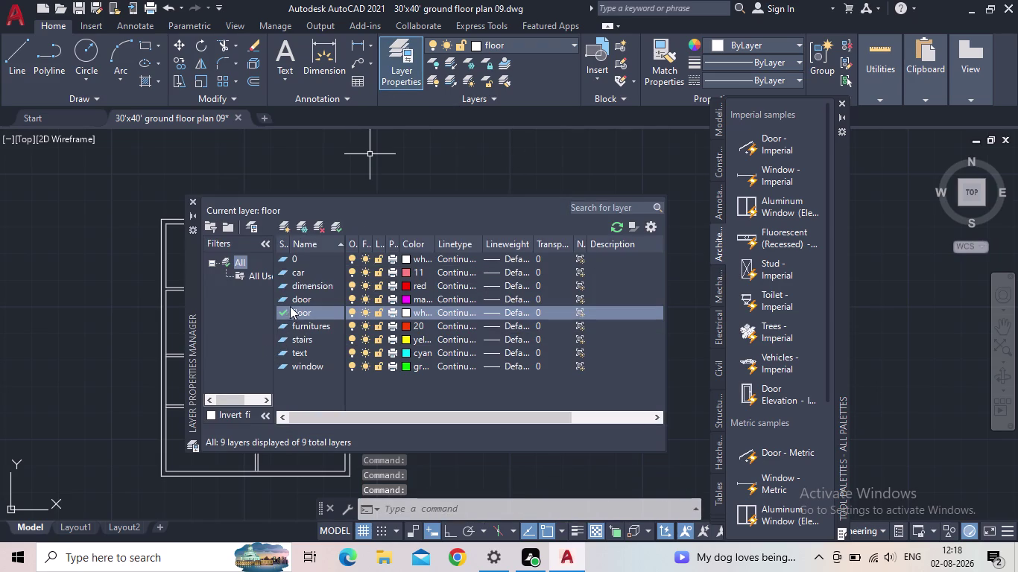
Make door the current layer and place an Imperial door block right of the plan.
double_click(285, 299)
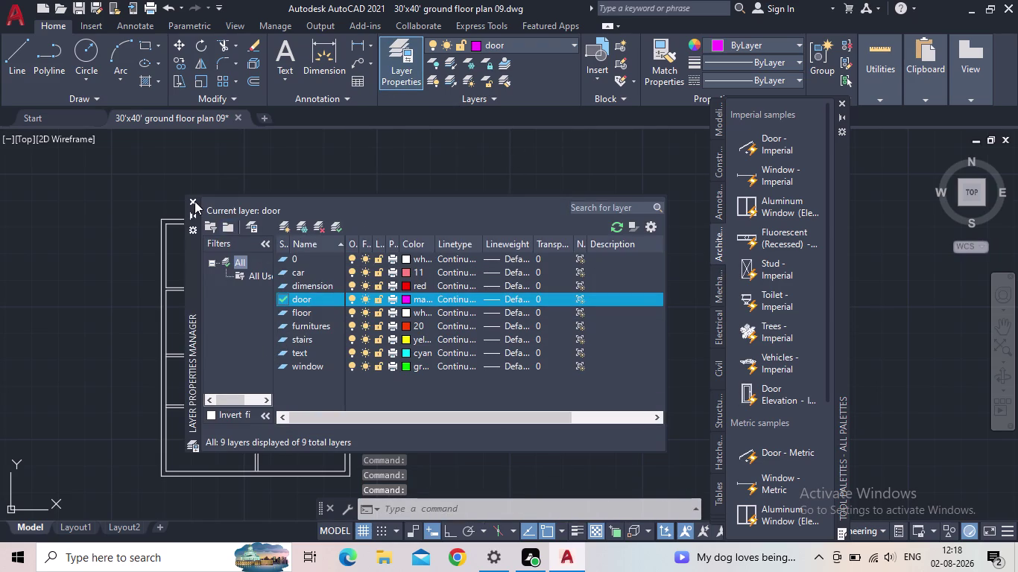
click(195, 202)
drag(768, 142, 627, 209)
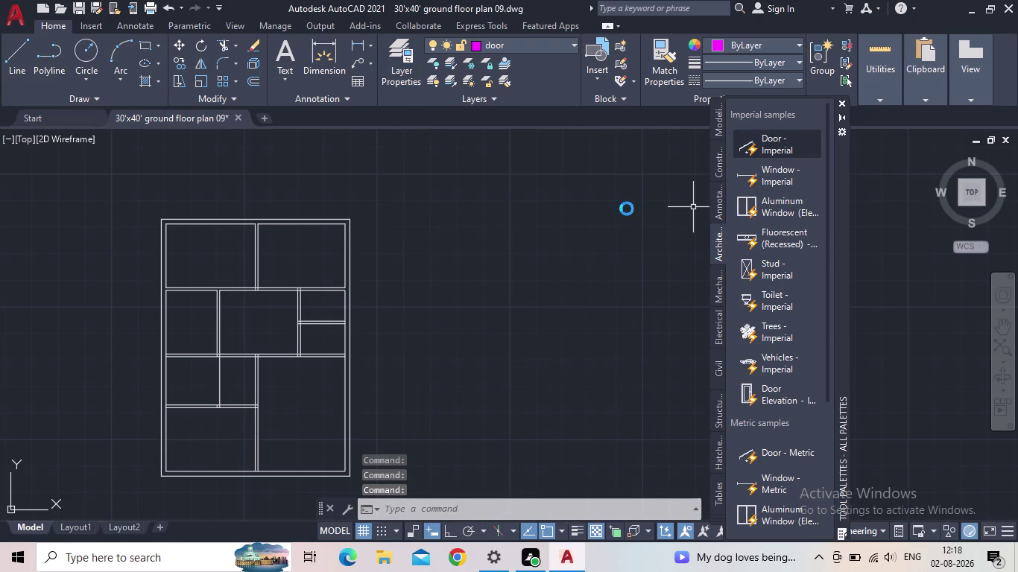
drag(627, 209, 481, 263)
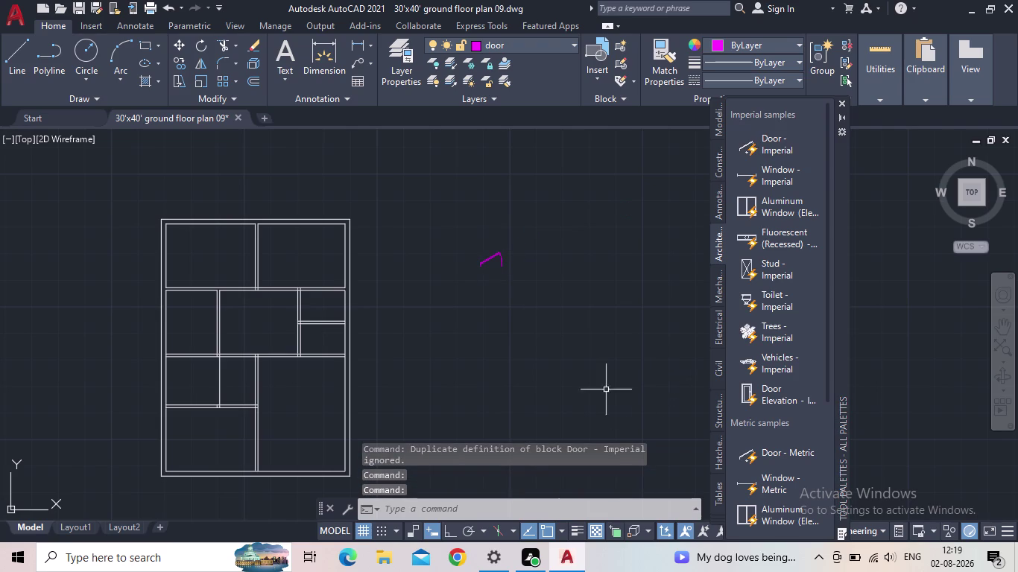
key(Escape)
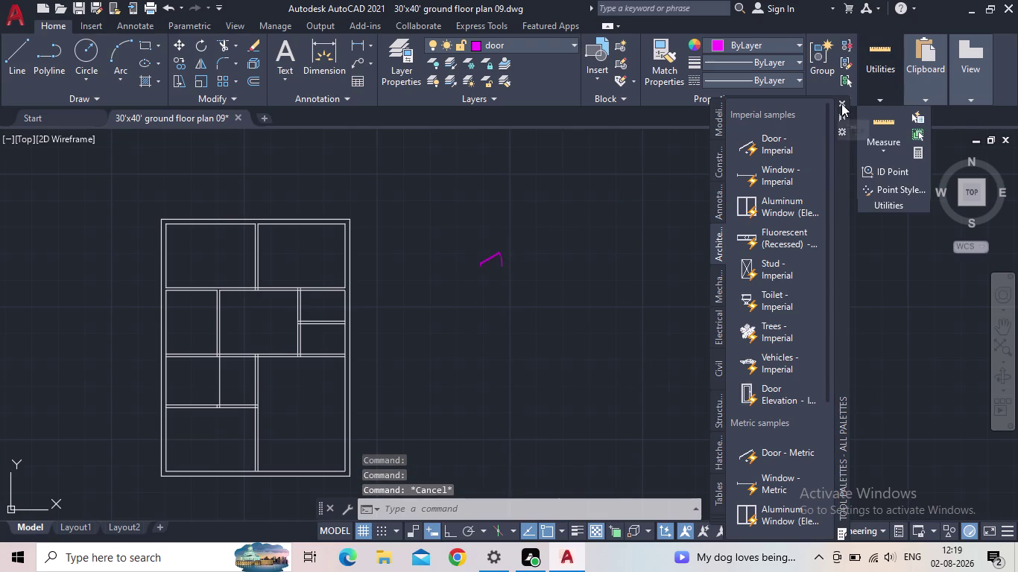
click(843, 103)
click(483, 262)
scroll(up, 3)
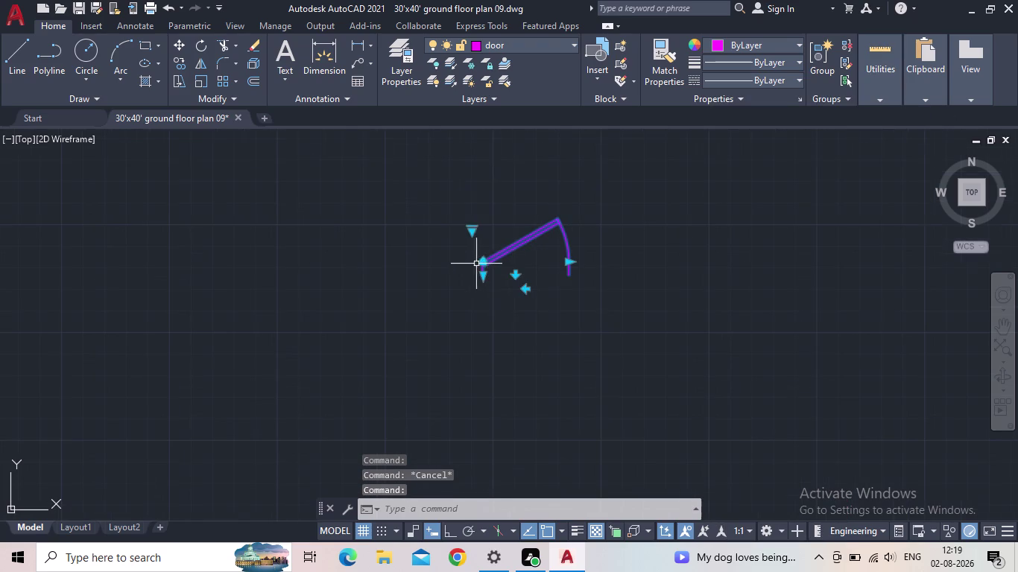
Swing the inserted door block open to 90 degrees.
click(475, 233)
click(502, 288)
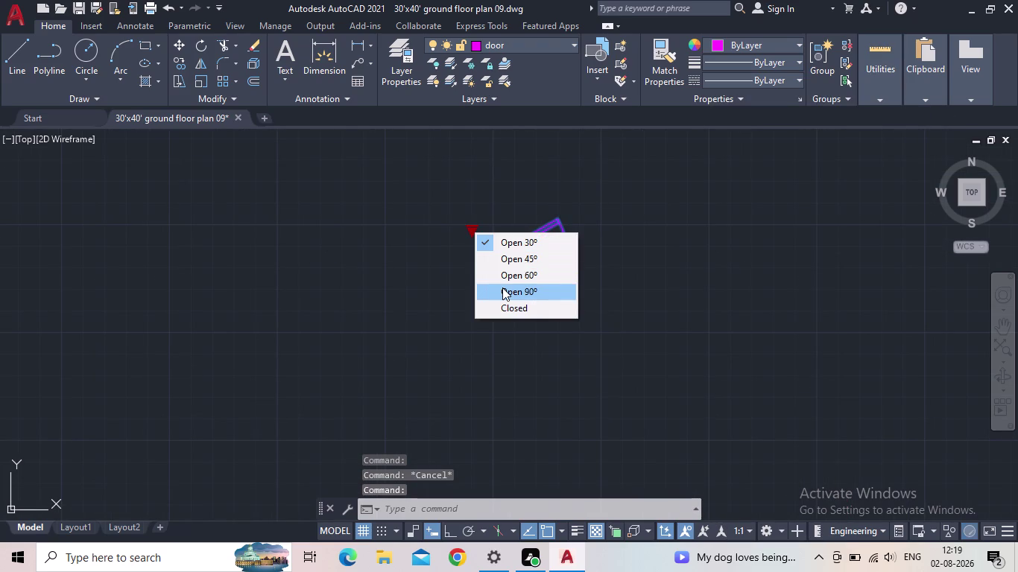
middle_drag(516, 238, 664, 303)
scroll(down, 3)
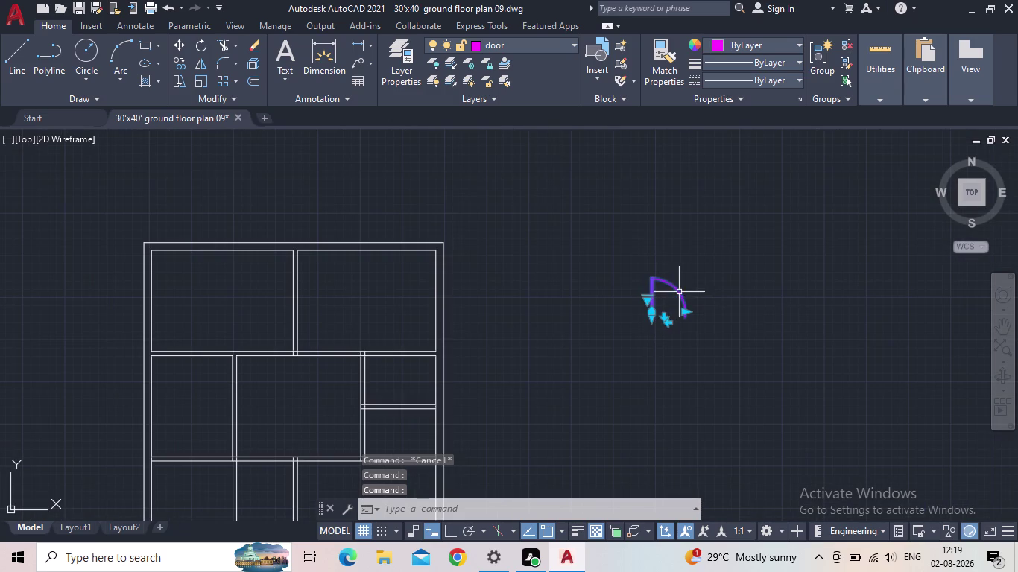
middle_drag(661, 302, 624, 266)
scroll(up, 3)
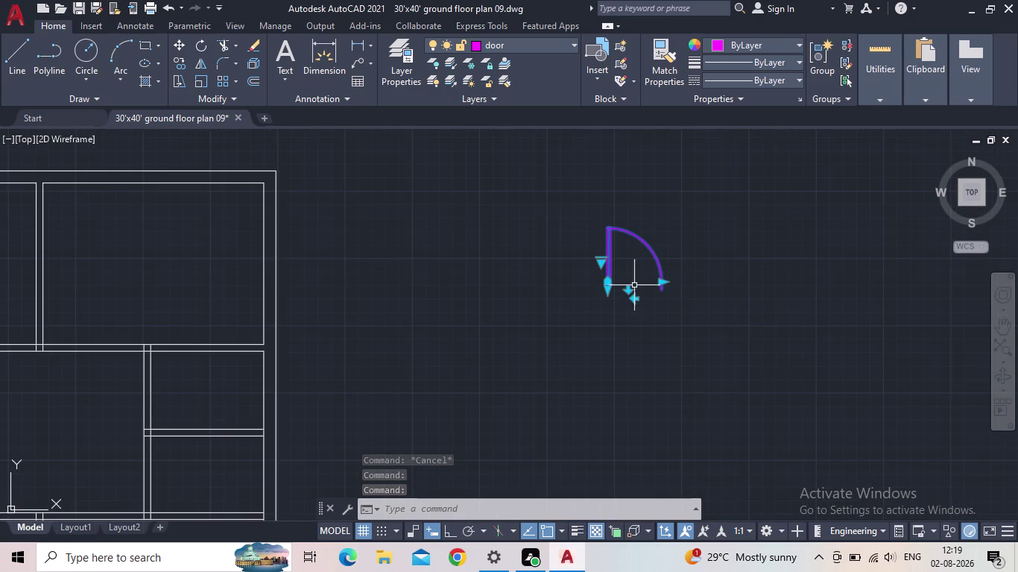
key(Escape)
Start copying the door block with CO and select it.
key(c)
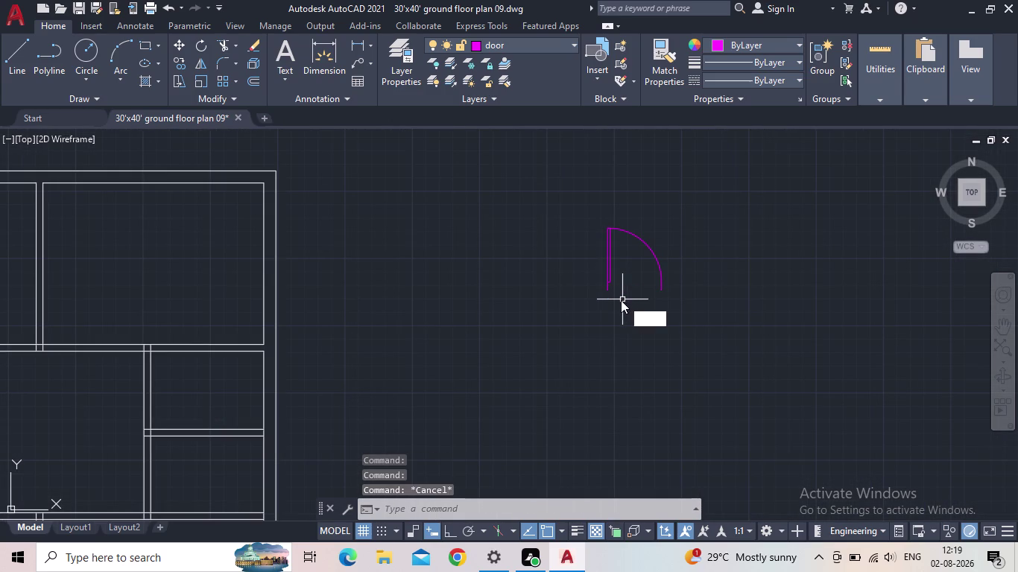
key(o)
key(Return)
click(608, 285)
key(space)
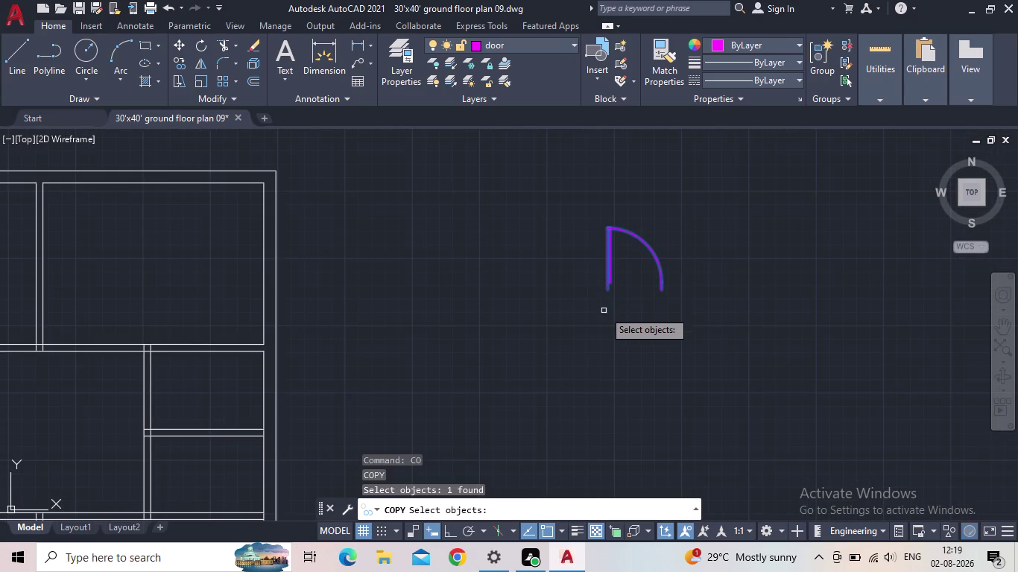
Place a copy of the door block beside the first one.
click(609, 285)
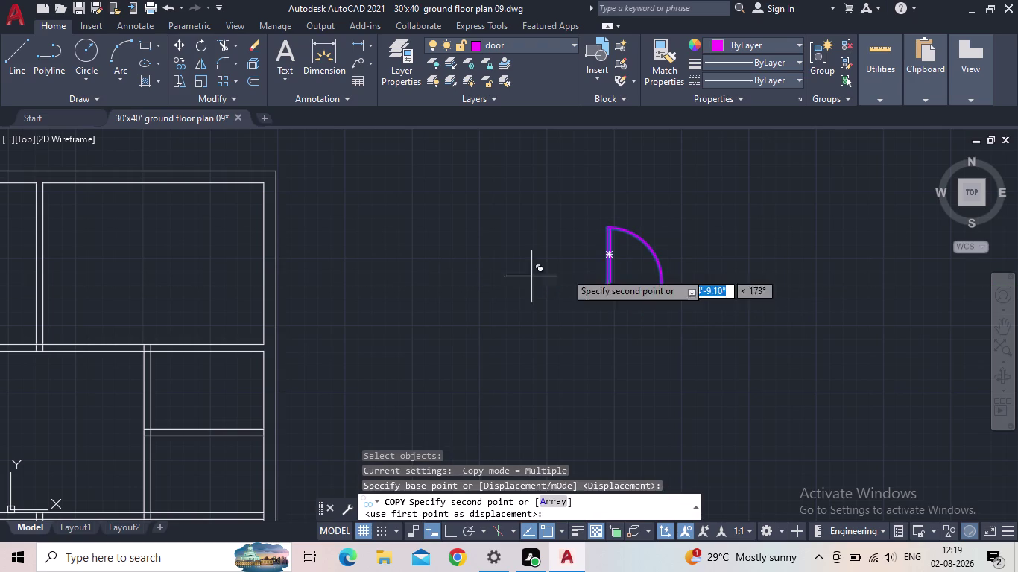
click(451, 288)
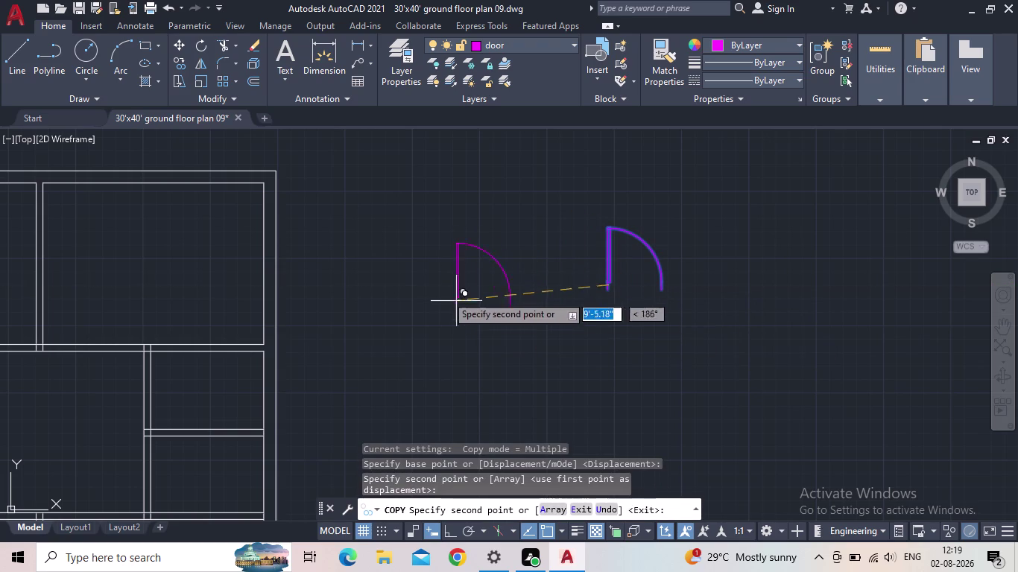
click(439, 288)
key(Escape)
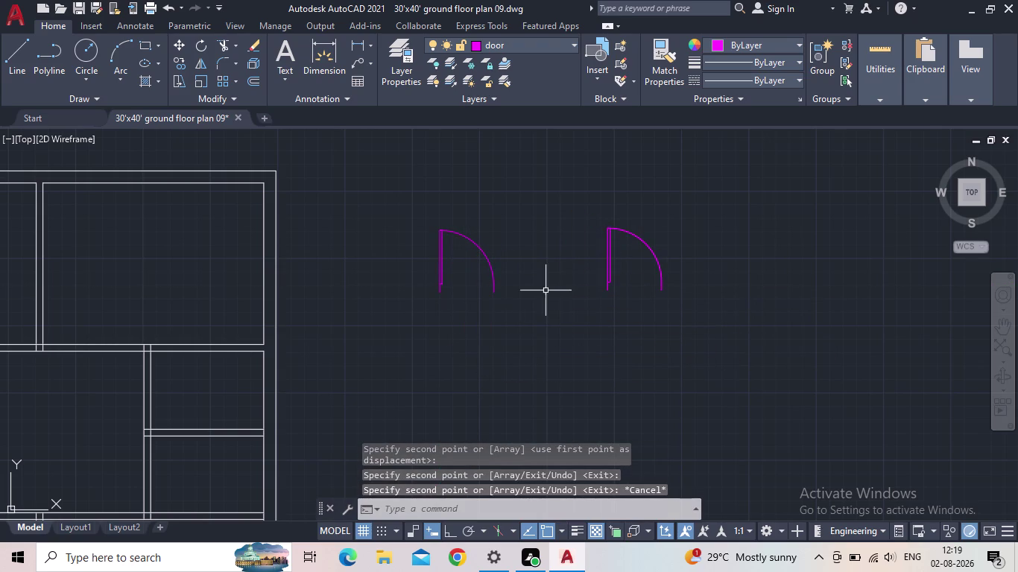
Pan and zoom out to bring the floor plan and both doors into view.
click(439, 266)
scroll(up, 3)
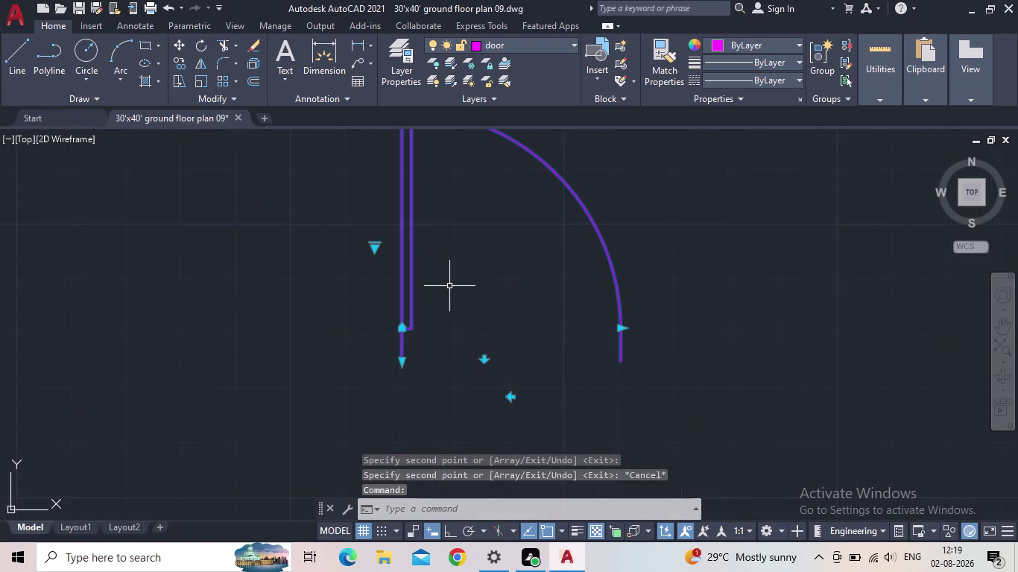
middle_drag(456, 293, 566, 344)
scroll(down, 3)
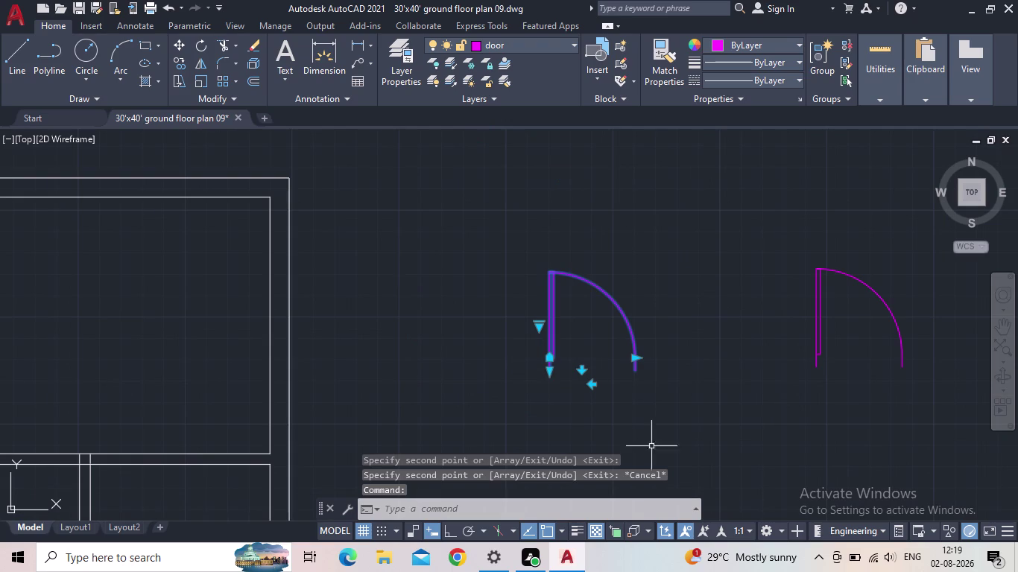
middle_drag(641, 443, 576, 364)
scroll(down, 3)
key(Escape)
scroll(down, 3)
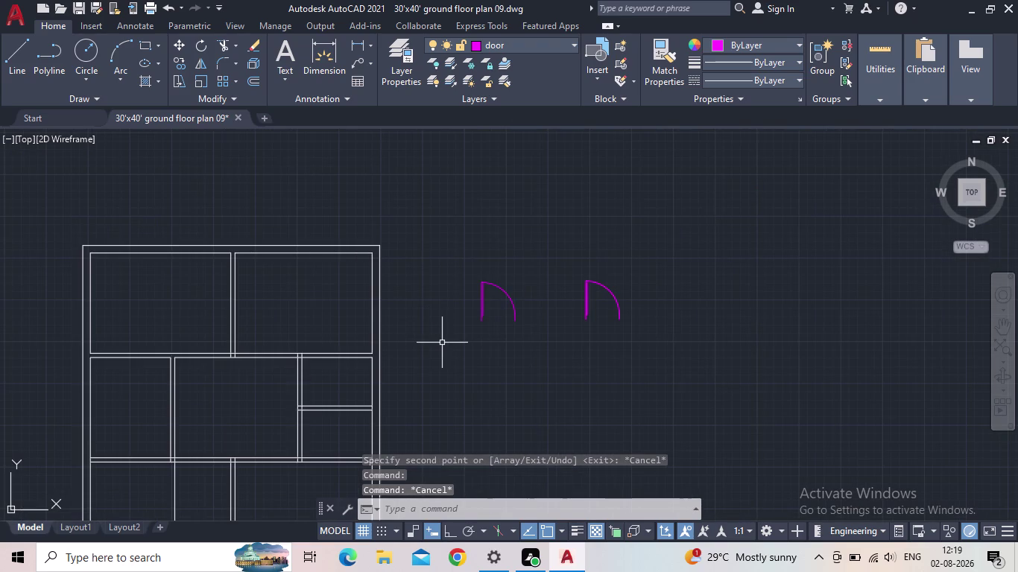
Start a rectangle with REC and pick its first corner below the doors.
key(r)
text(ec)
key(space)
drag(485, 364, 499, 381)
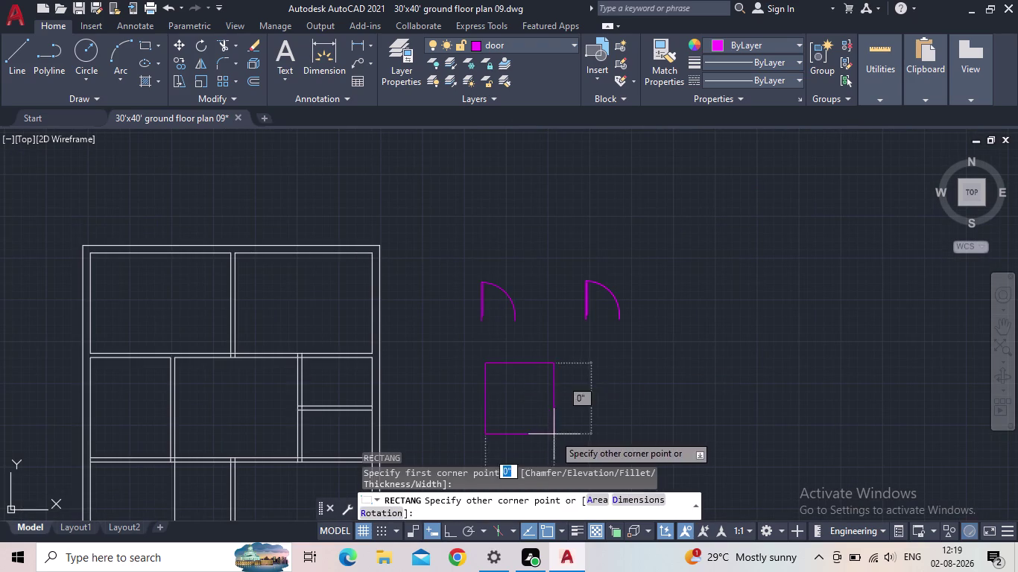
middle_drag(505, 412, 512, 342)
scroll(up, 3)
scroll(up, 3)
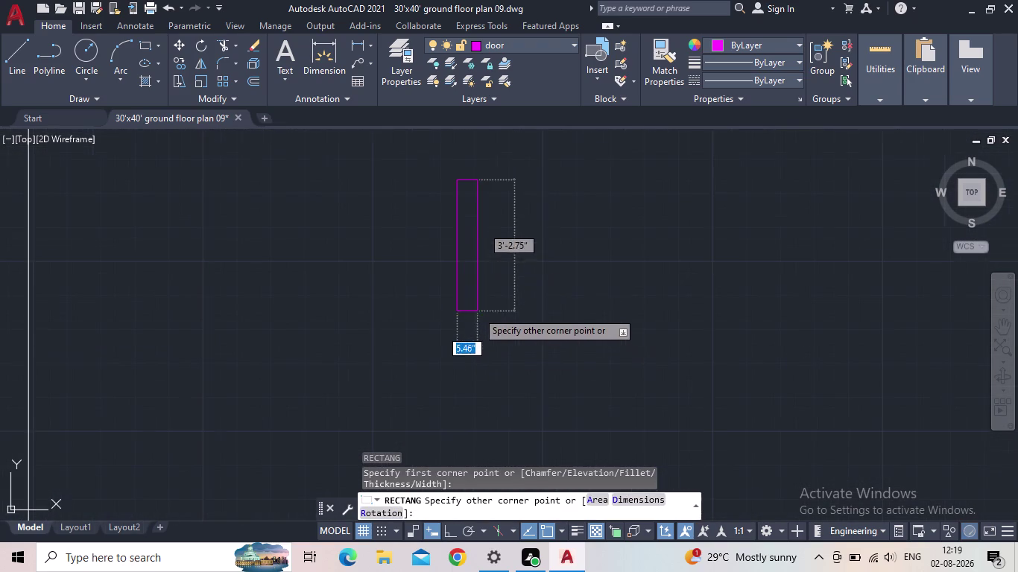
Size the rectangle 5" by 3', place it, and select it.
key(d)
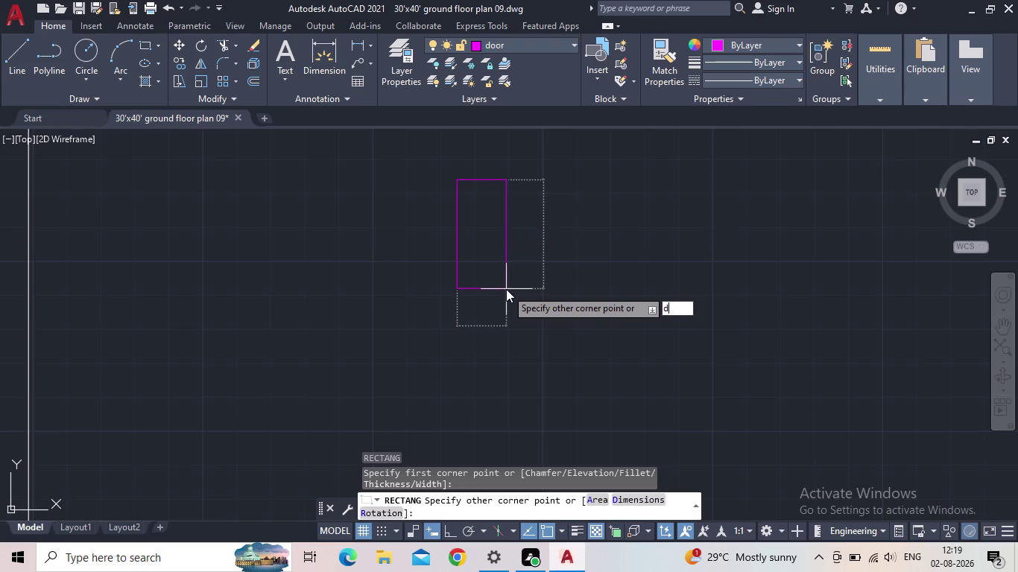
key(Return)
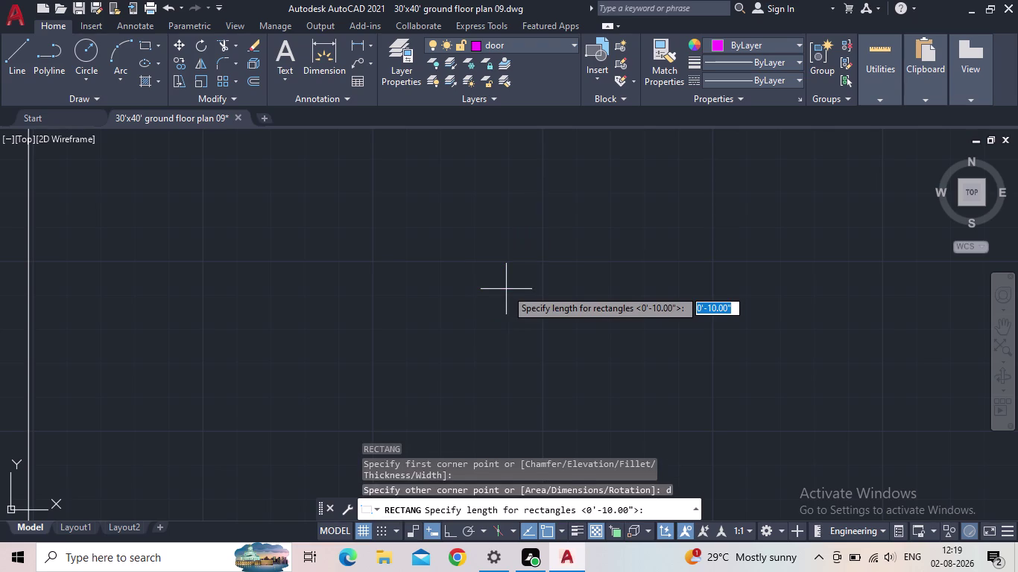
key(5)
key(shift+quotedbl)
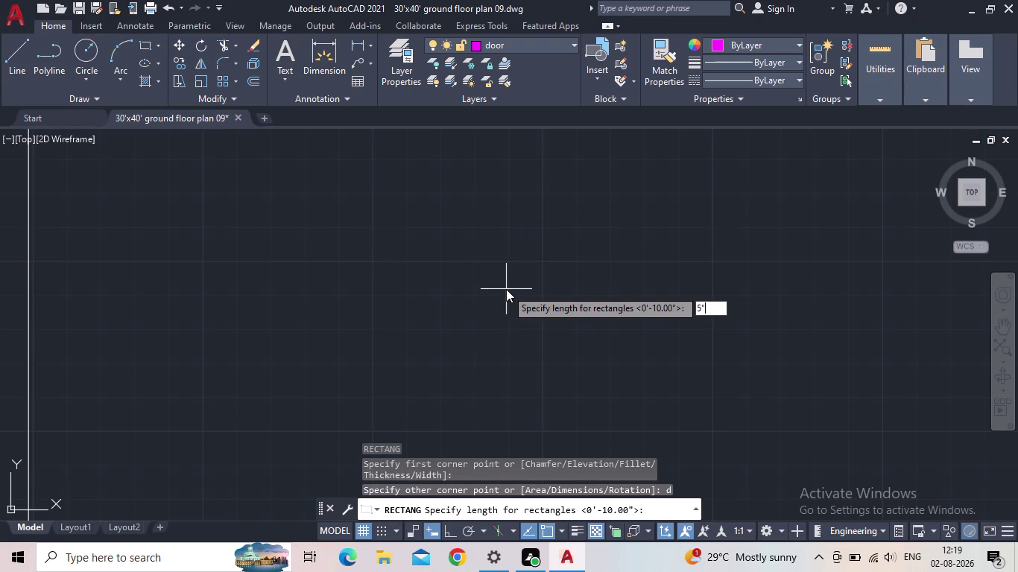
key(Return)
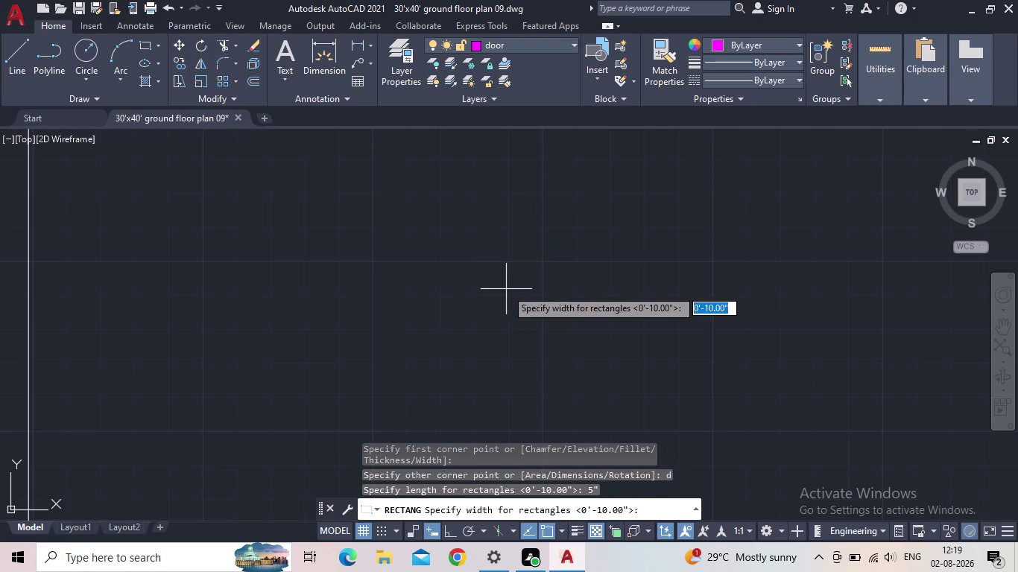
text(3)
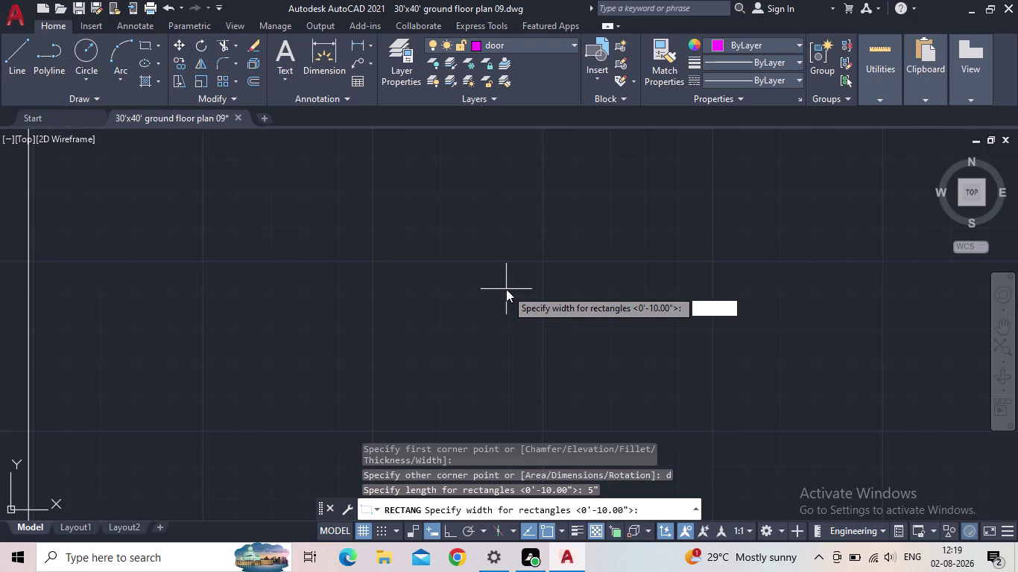
text(')
key(Return)
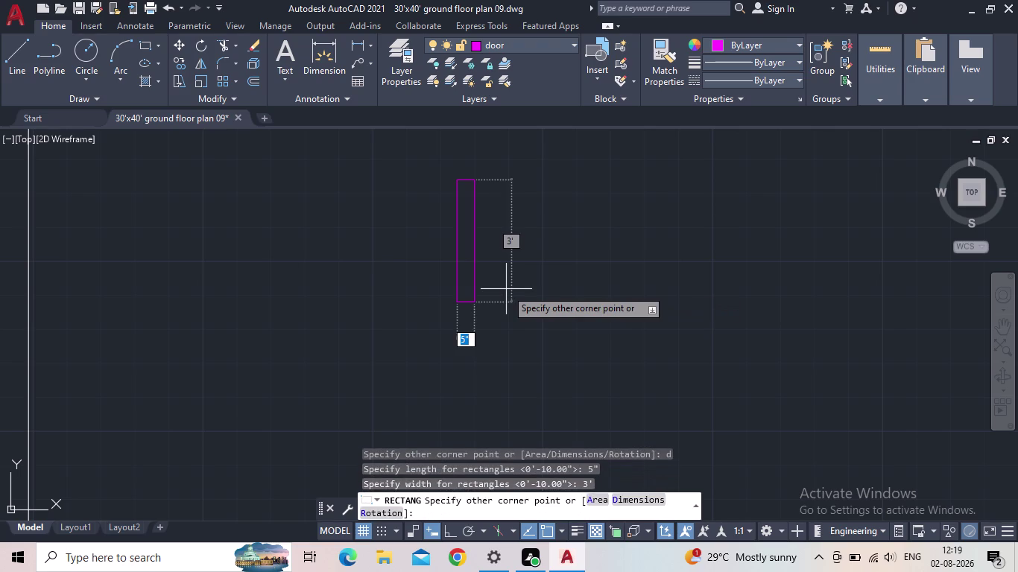
click(506, 289)
key(Escape)
drag(479, 339, 468, 328)
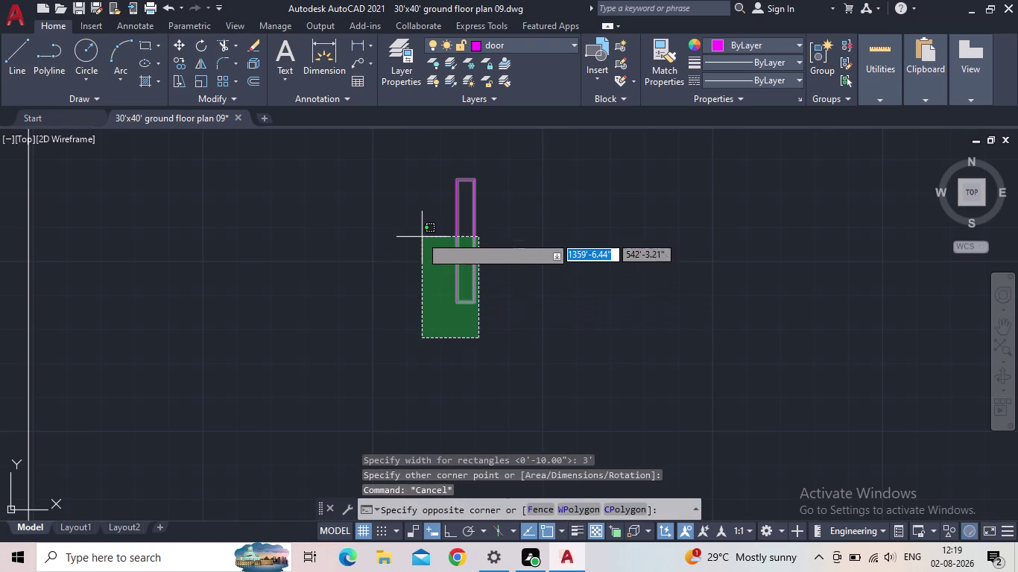
click(418, 235)
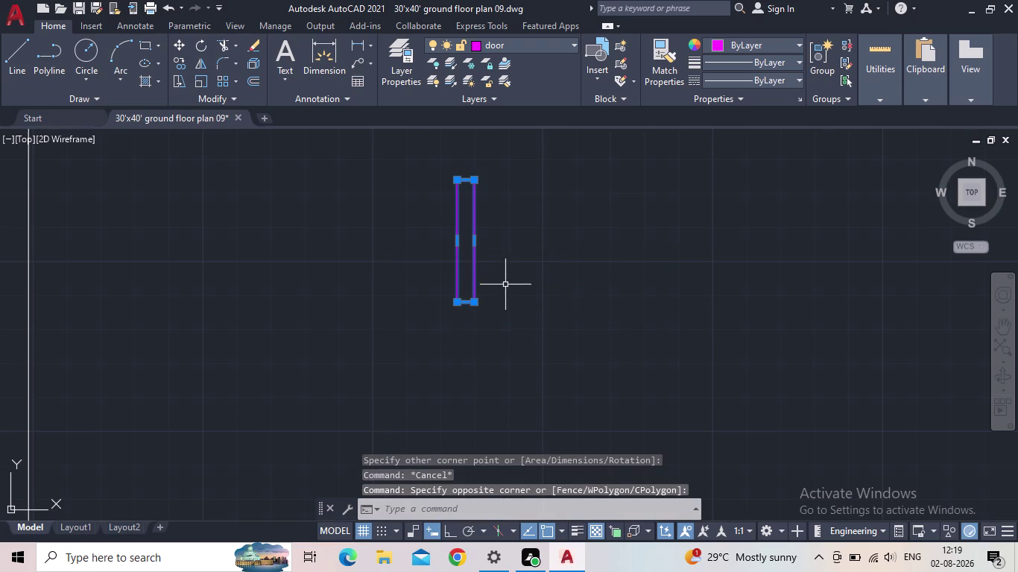
Copy the 5" by 3' rectangle to the left from its bottom corner.
key(r)
key(o)
key(Return)
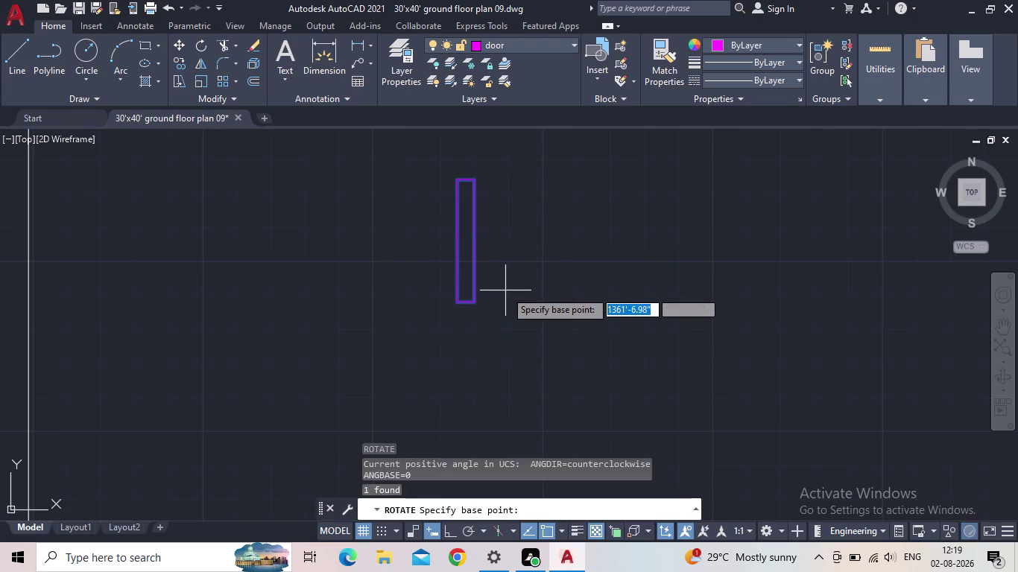
key(Escape)
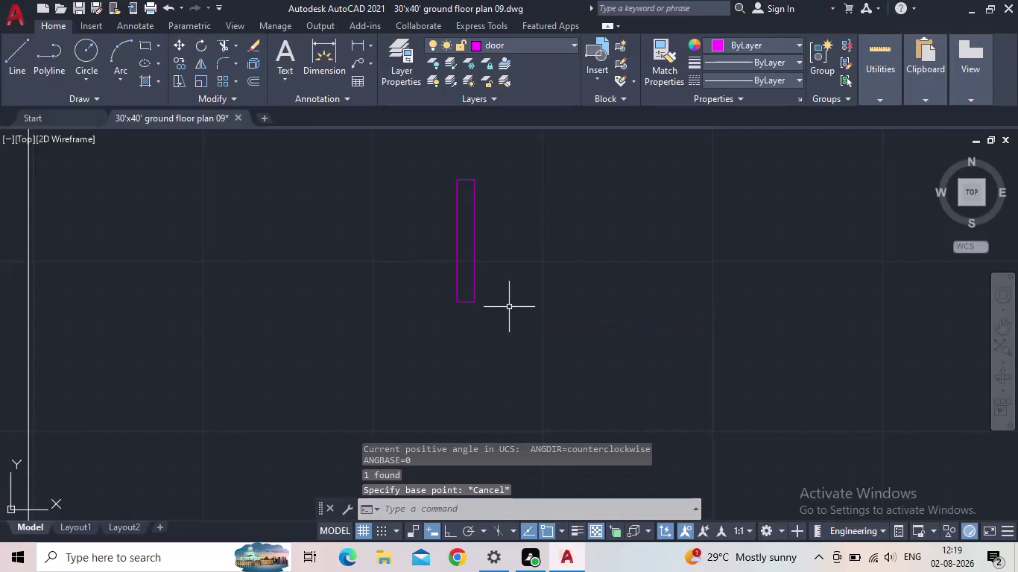
text(co)
key(Return)
drag(508, 307, 480, 302)
click(431, 278)
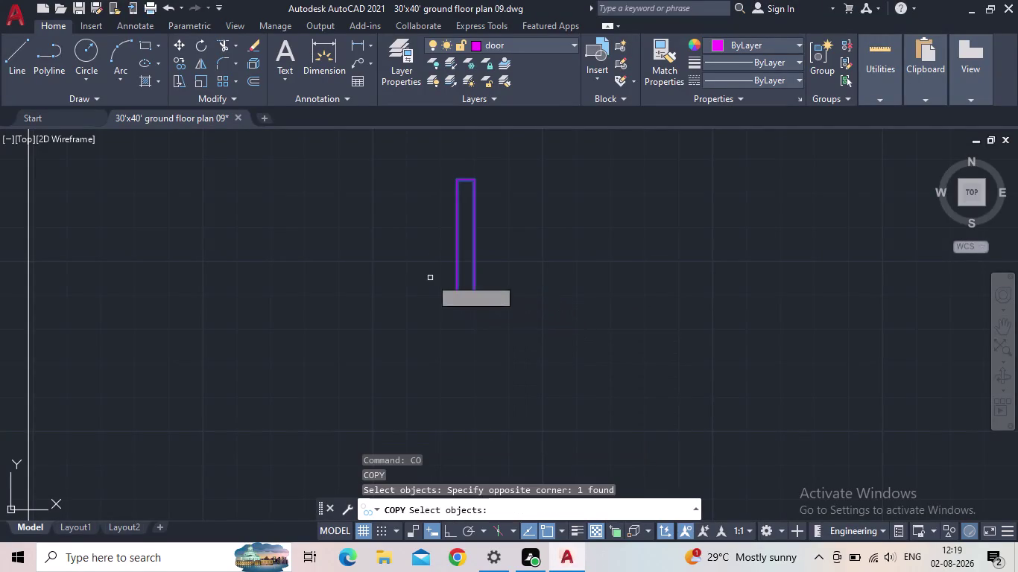
key(space)
click(456, 303)
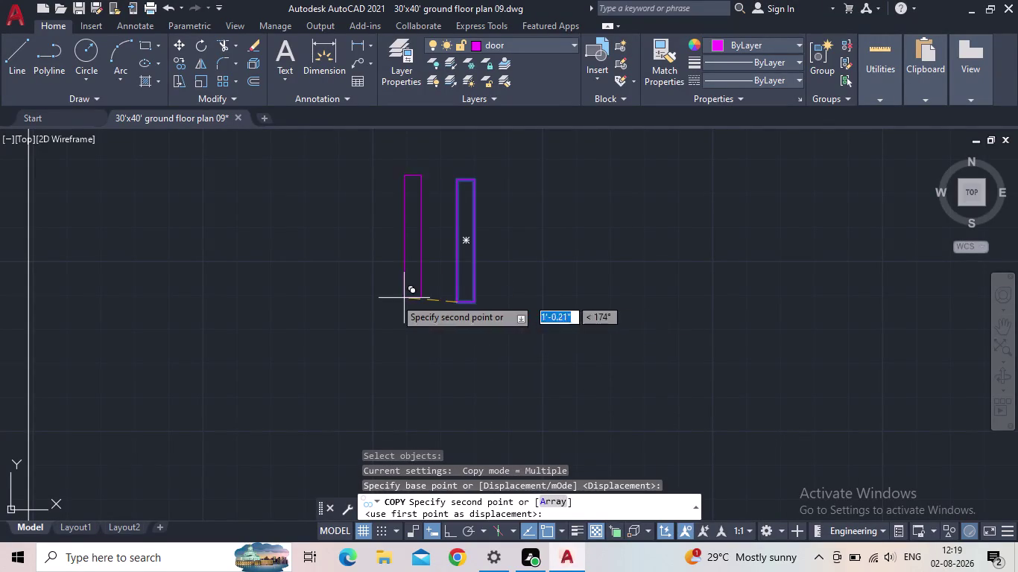
click(278, 302)
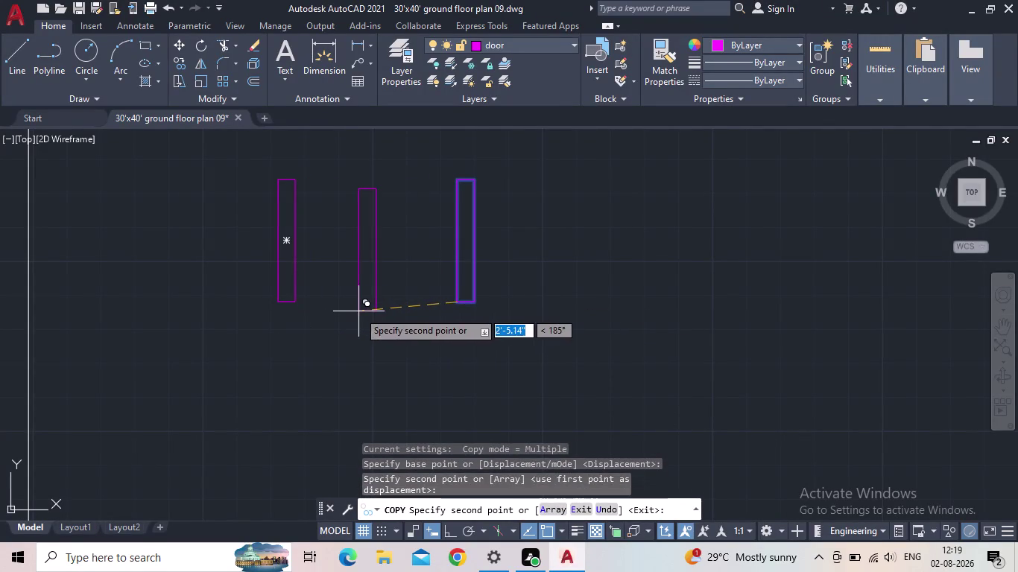
key(Escape)
Rotate the copy 90° about its bottom corner with Ortho on.
drag(339, 311, 329, 305)
click(234, 264)
key(r)
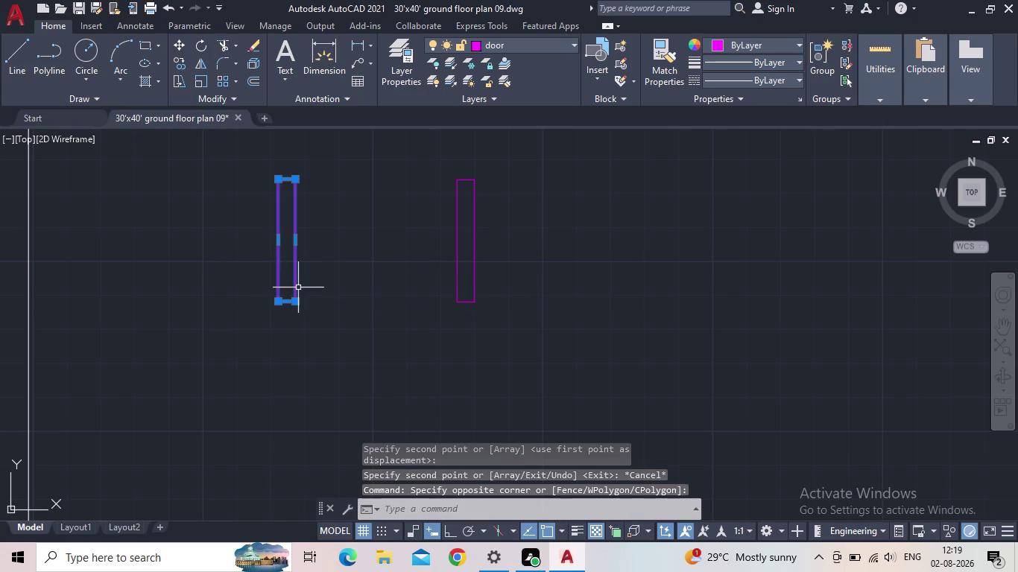
key(o)
key(Return)
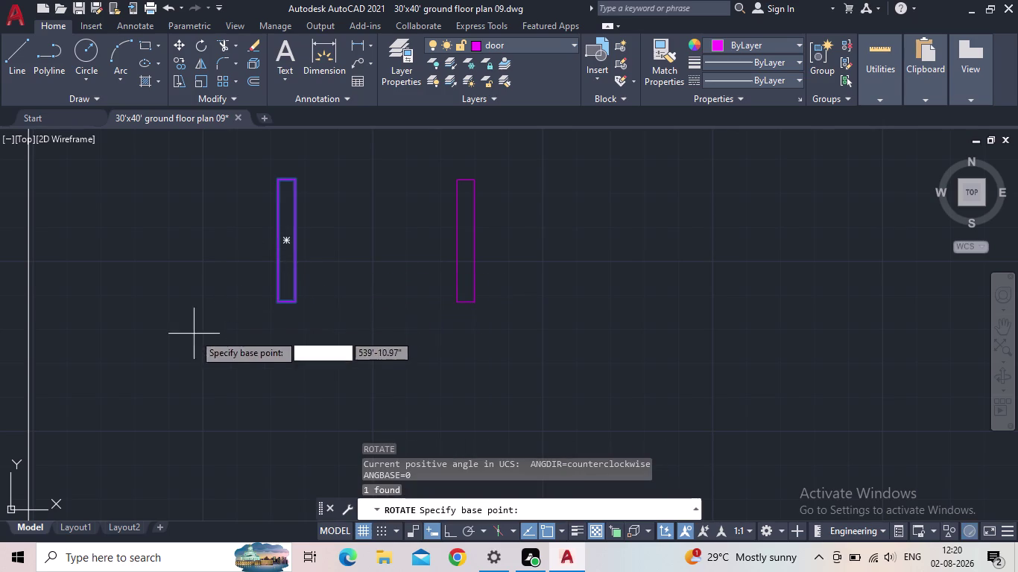
click(280, 304)
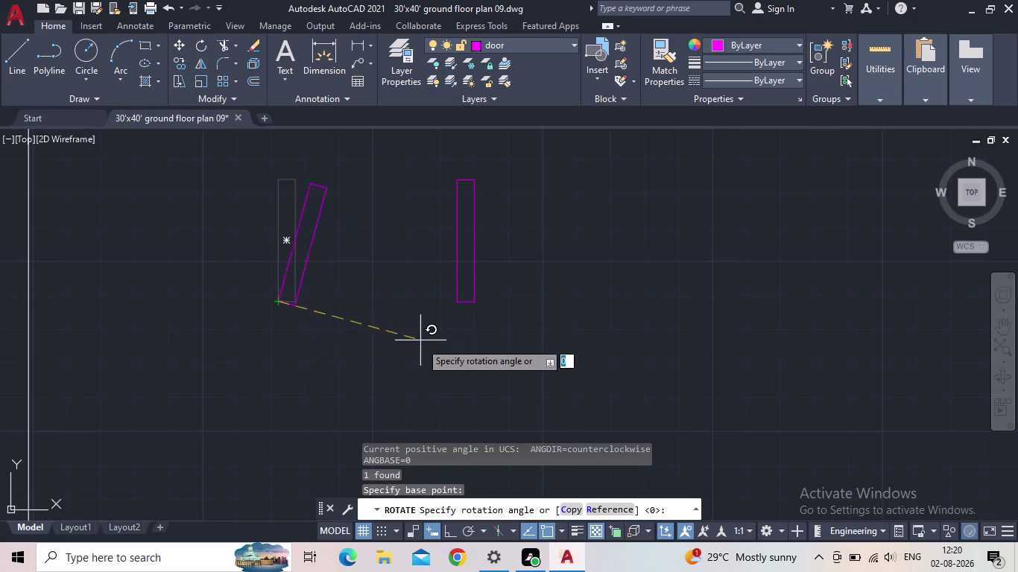
click(449, 530)
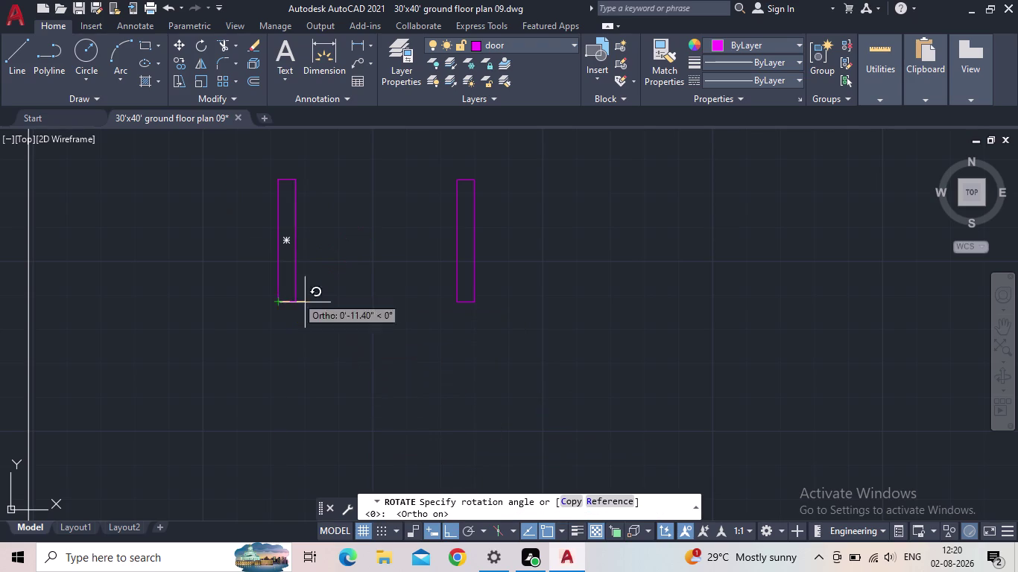
click(244, 165)
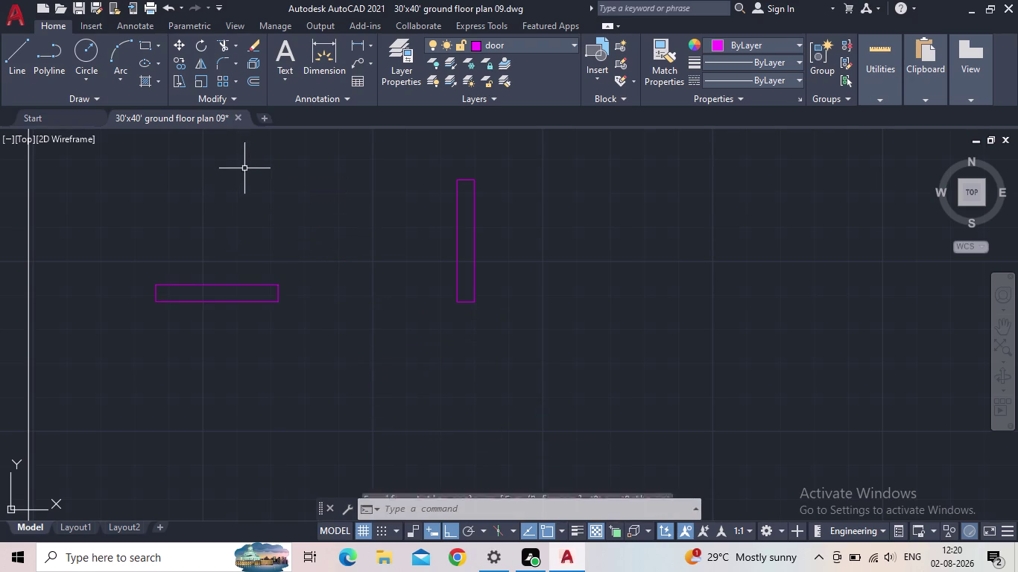
drag(296, 323, 267, 311)
click(201, 270)
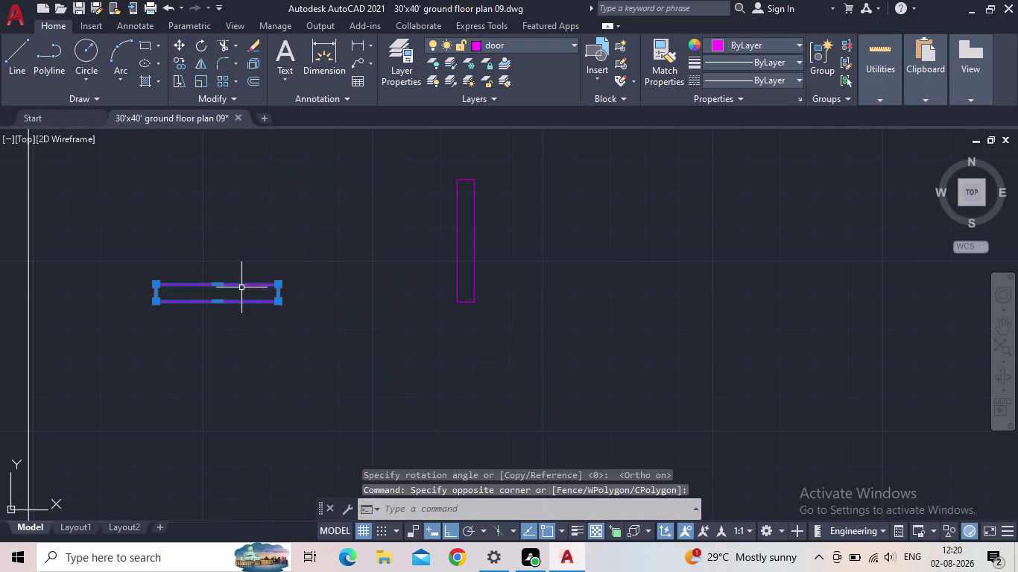
key(Escape)
Pan and zoom out to view the doors and rectangles.
middle_drag(269, 367, 252, 395)
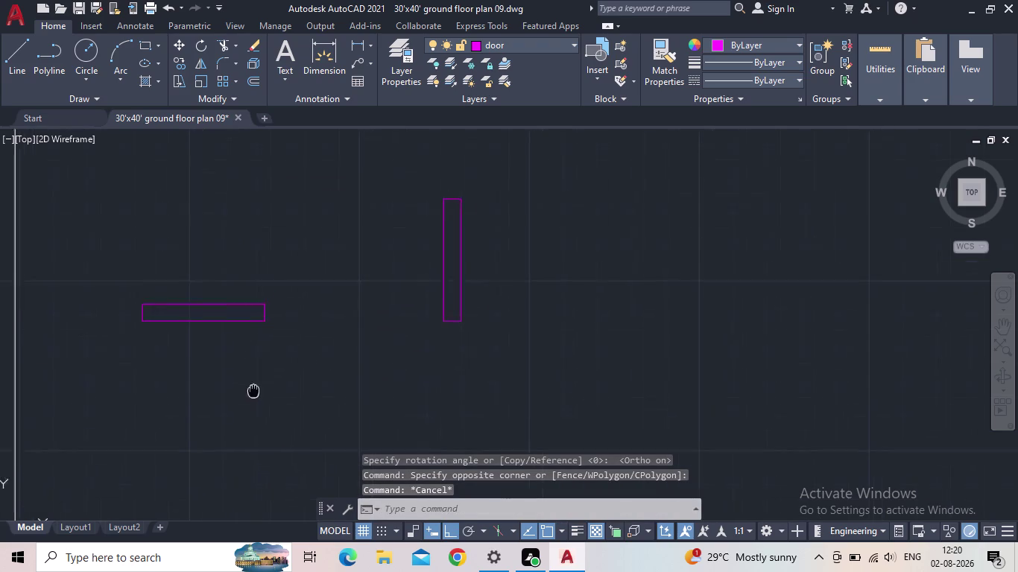
middle_drag(253, 394, 193, 444)
scroll(down, 3)
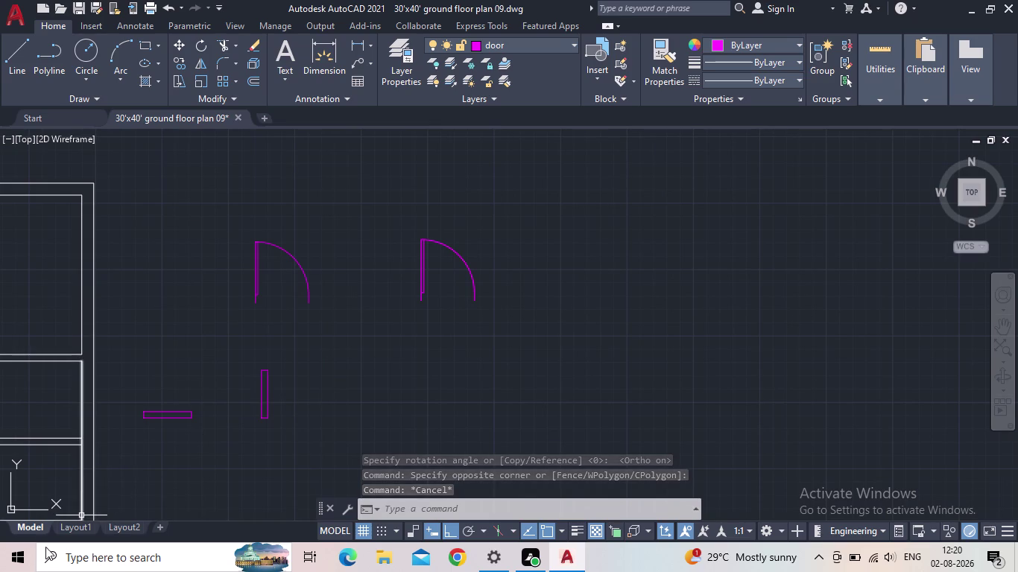
scroll(down, 3)
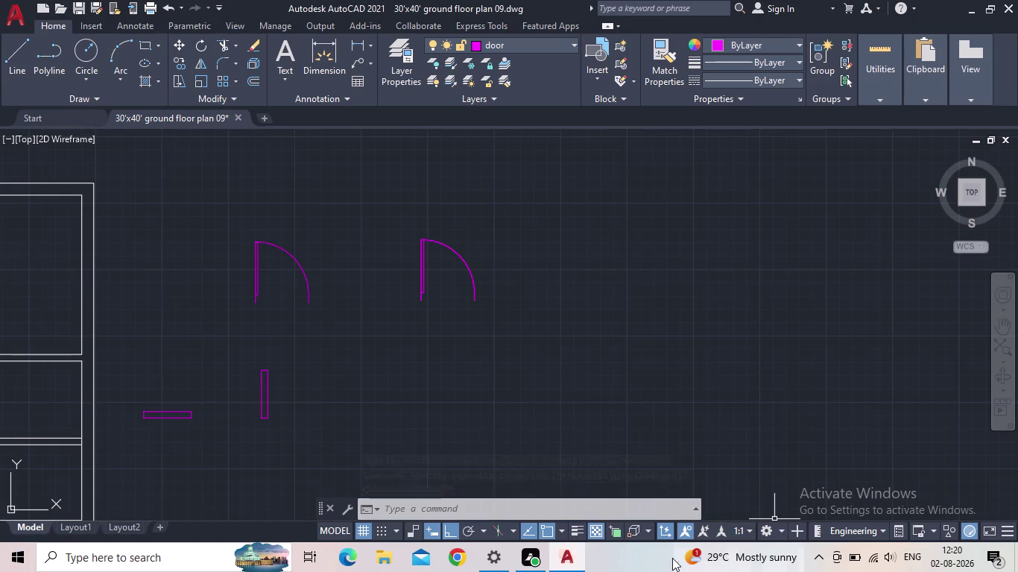